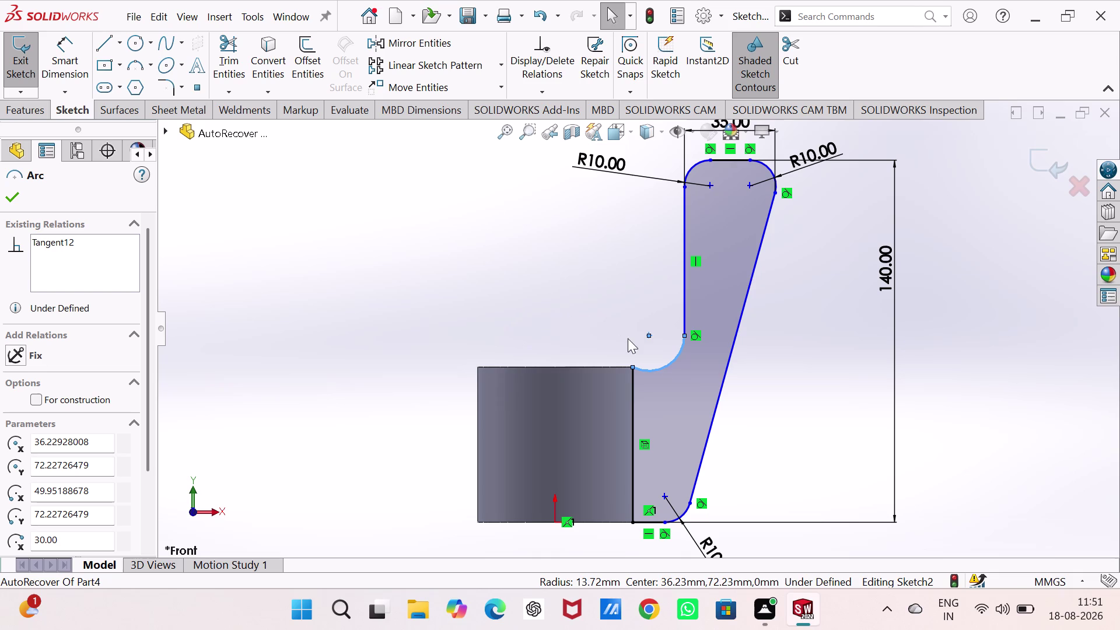
Dimension the centre line to the lower fillet centre as 115/2, giving 57.50 mm.
right_drag(422, 324, 425, 246)
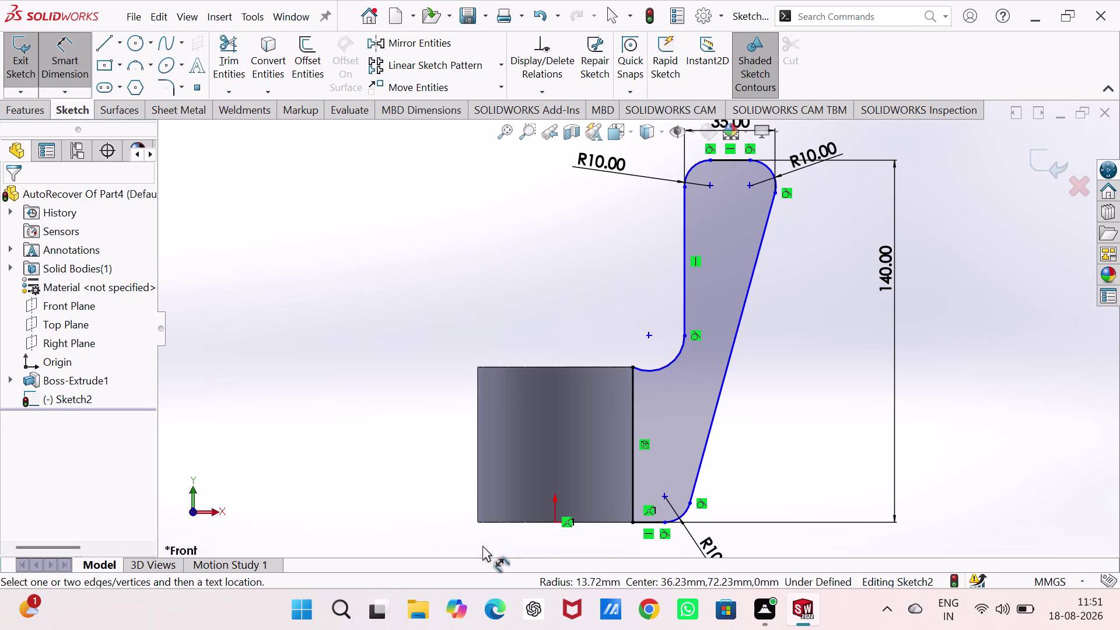
click(555, 515)
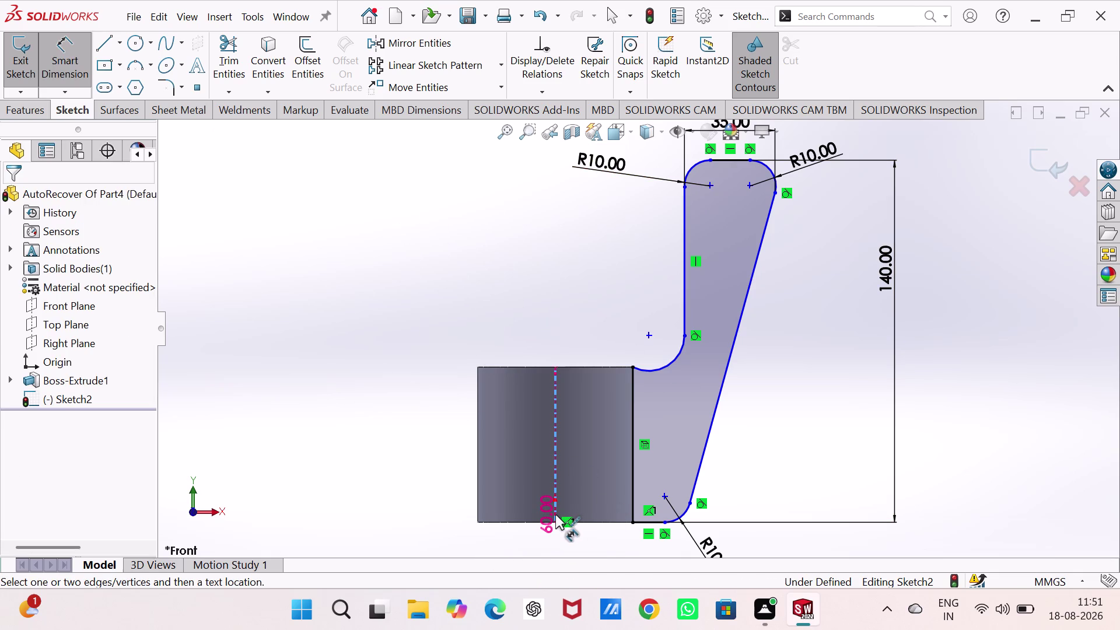
click(689, 501)
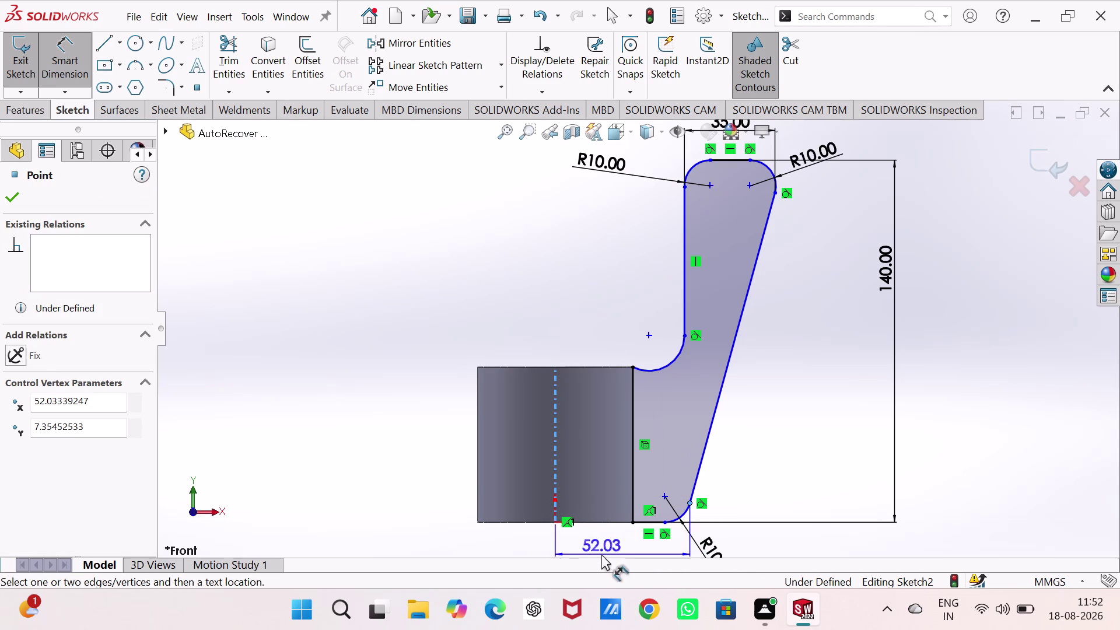
click(618, 550)
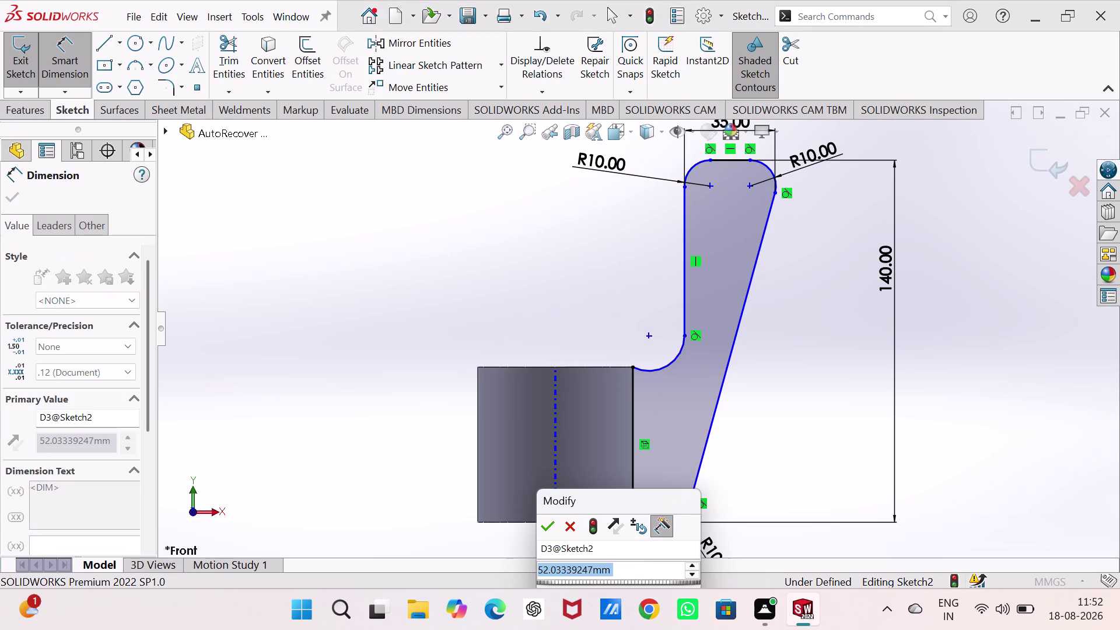
text(115)
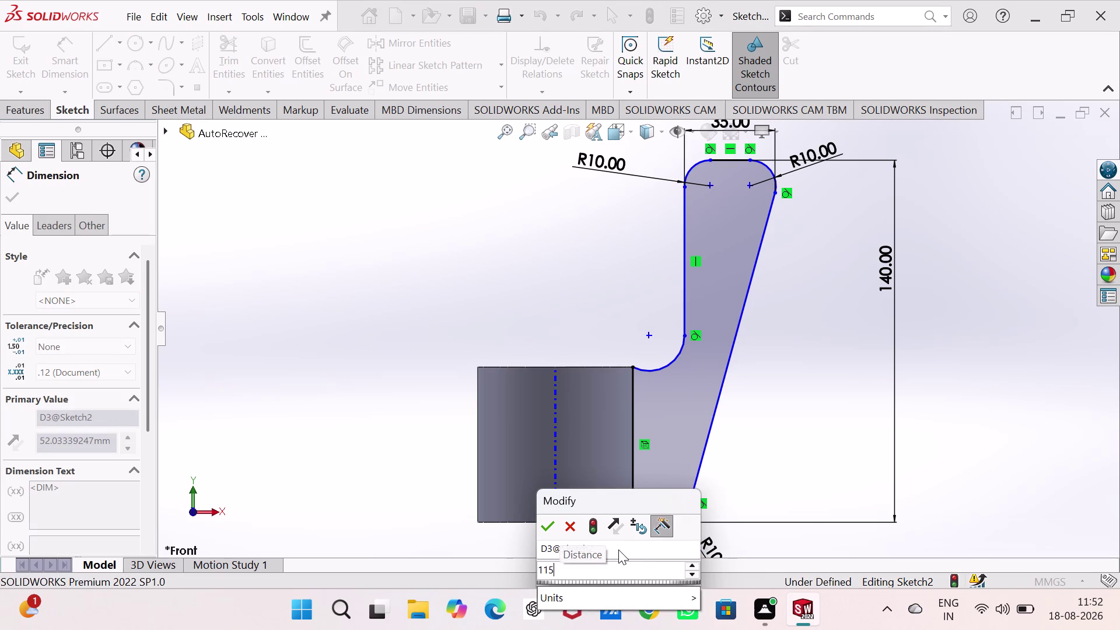
text(/2)
key(Return)
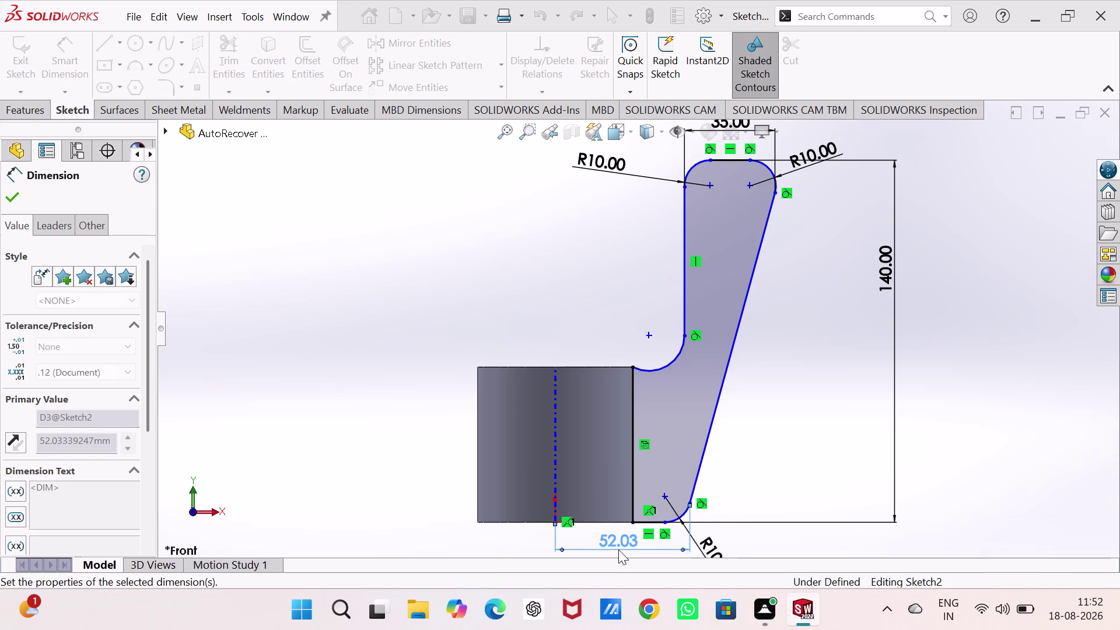
scroll(up, 3)
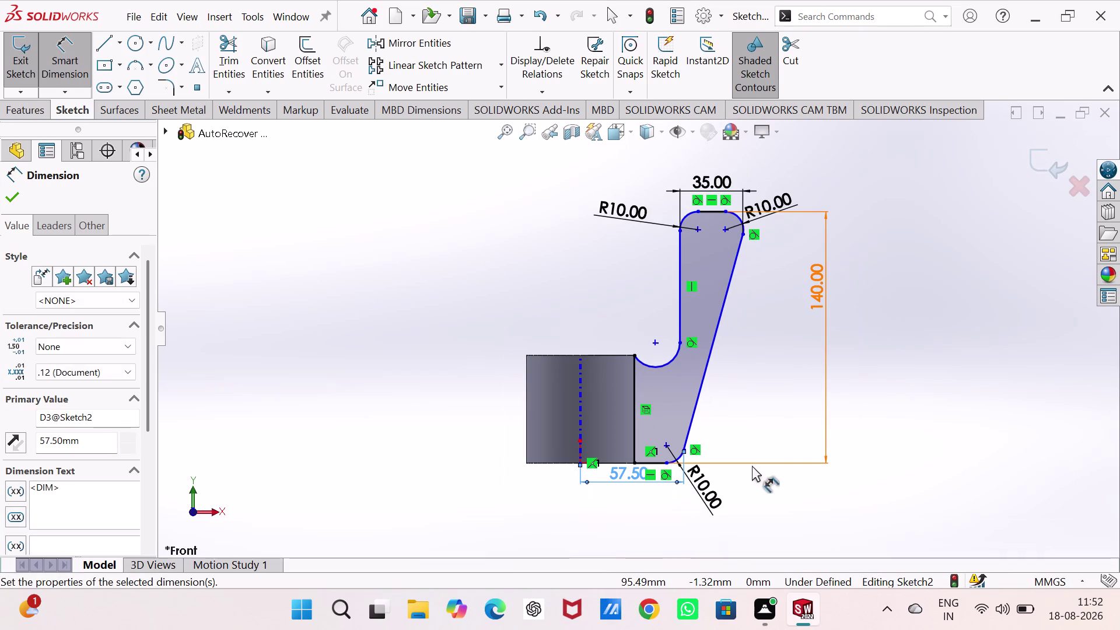
click(883, 459)
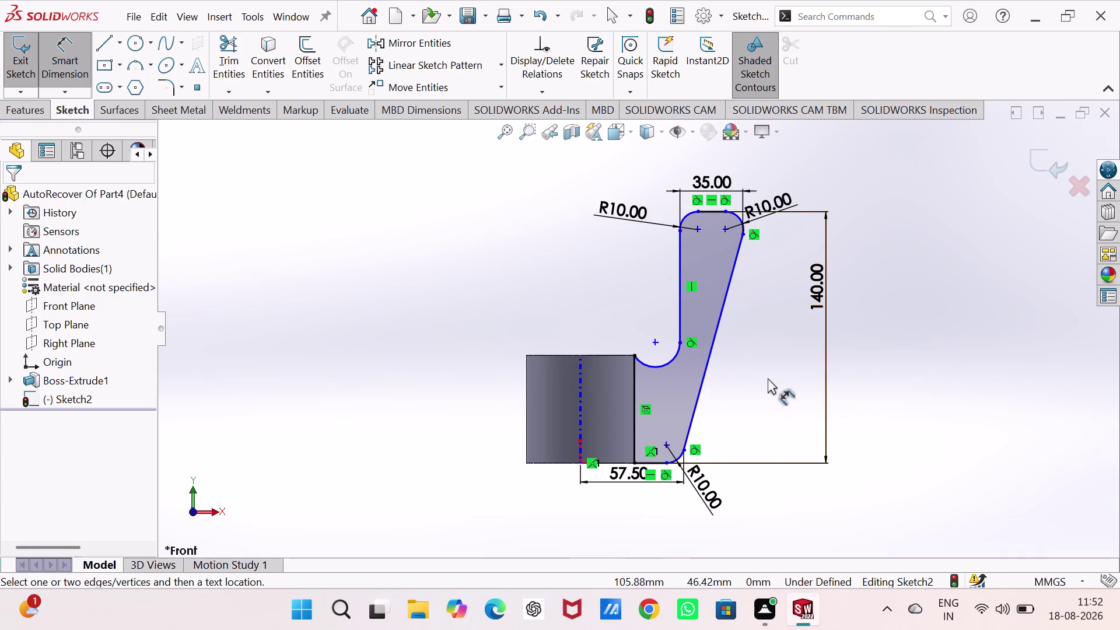
scroll(up, 3)
scroll(down, 3)
scroll(down, 3)
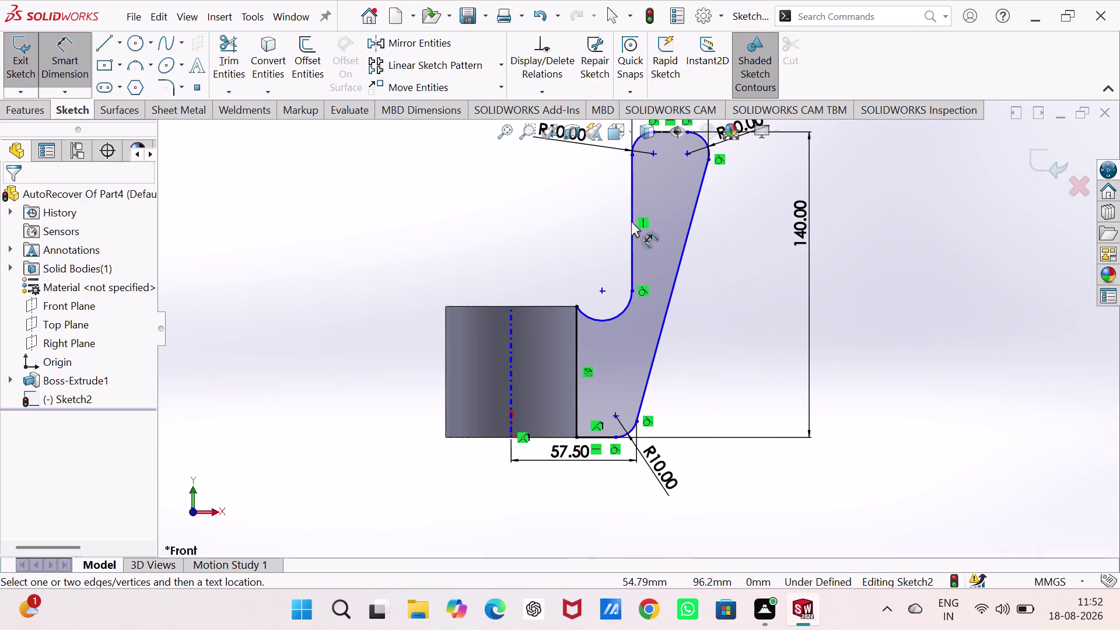
scroll(up, 3)
scroll(down, 3)
scroll(down, 3)
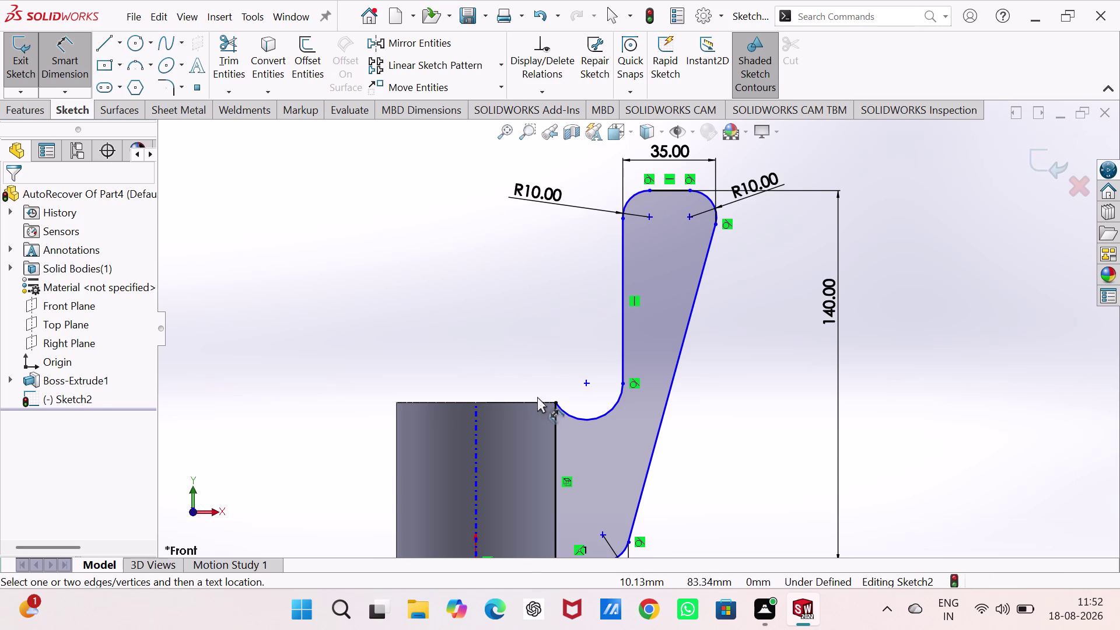
click(590, 416)
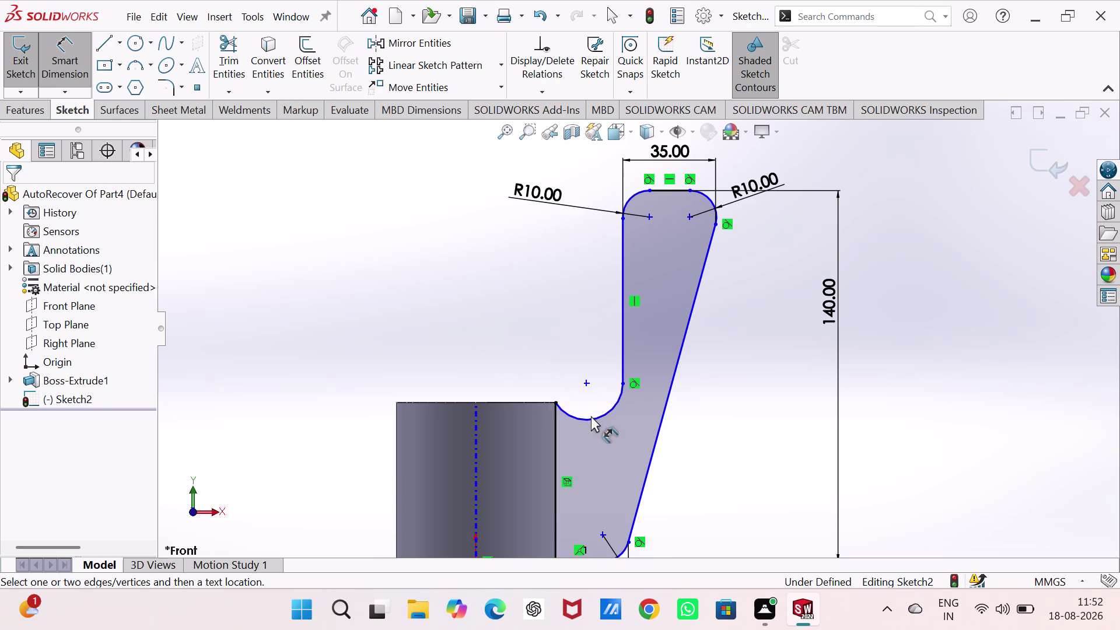
Give the concave arc above the cylinder a 10 mm radius dimension.
click(596, 419)
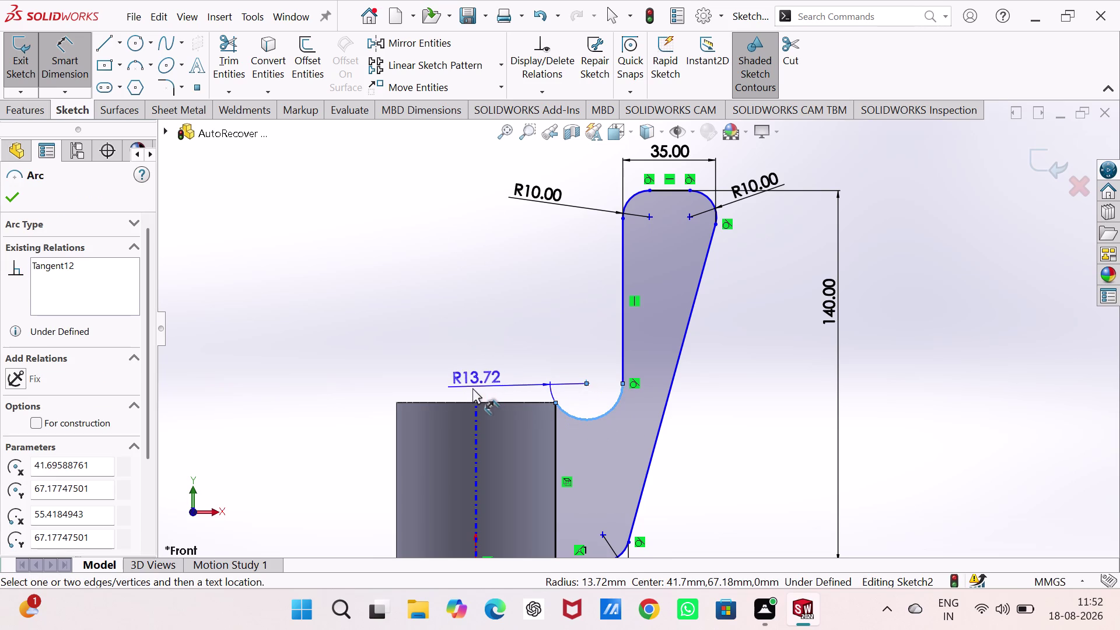
click(298, 477)
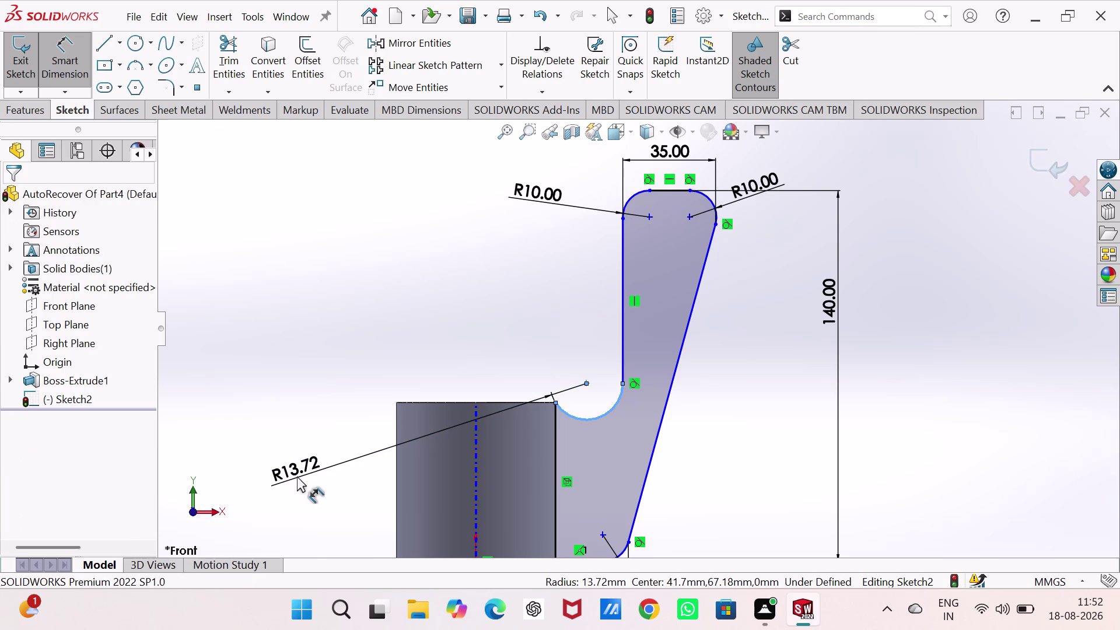
text(10)
key(Return)
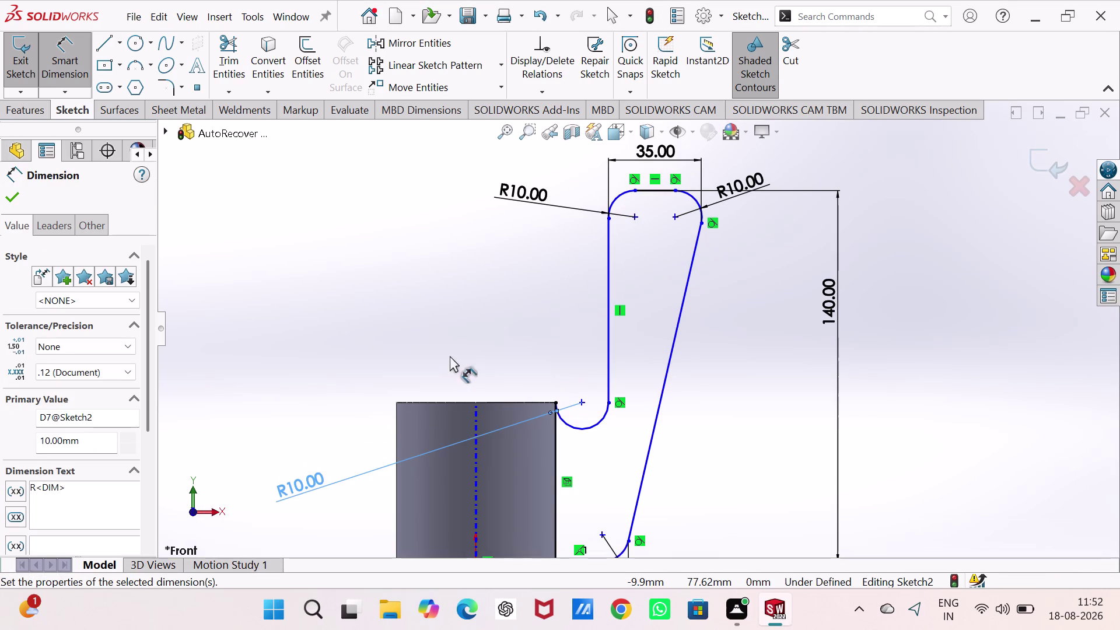
click(462, 321)
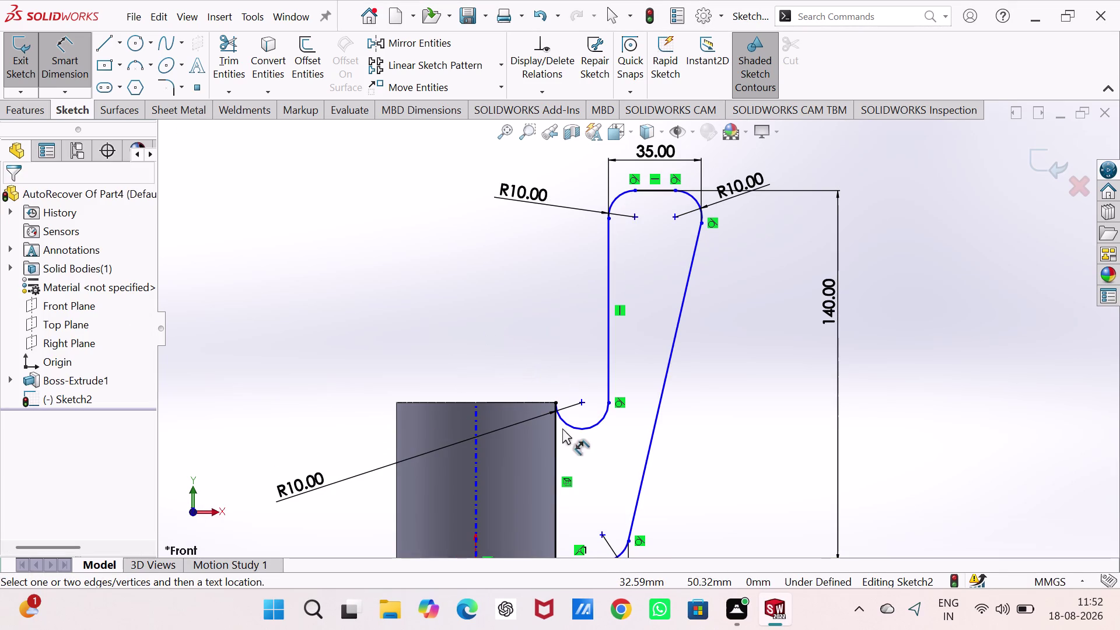
scroll(down, 3)
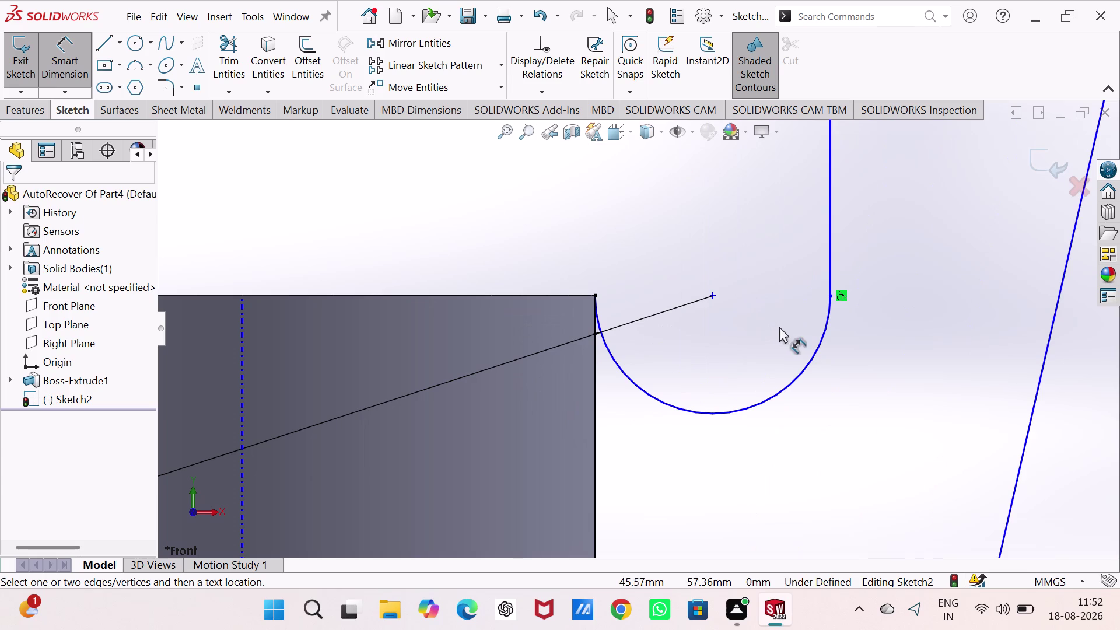
Delete the concave arc along with its R10 dimension.
click(607, 341)
key(Delete)
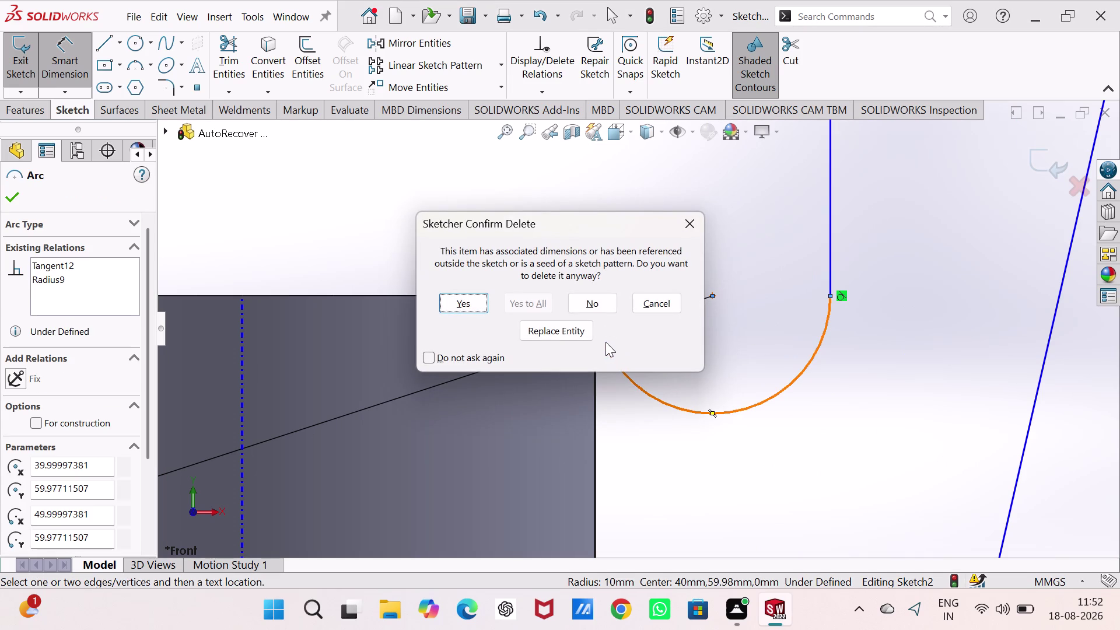
click(472, 303)
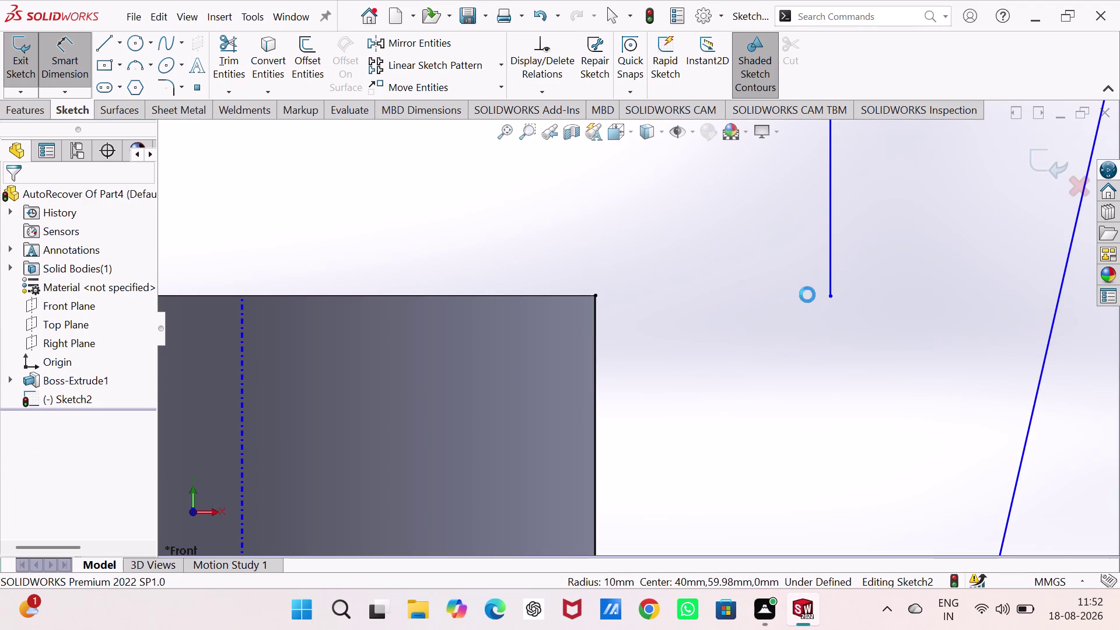
Drag the inner vertical line's open lower end up to about 71.5 mm high.
scroll(up, 3)
scroll(up, 3)
scroll(up, 3)
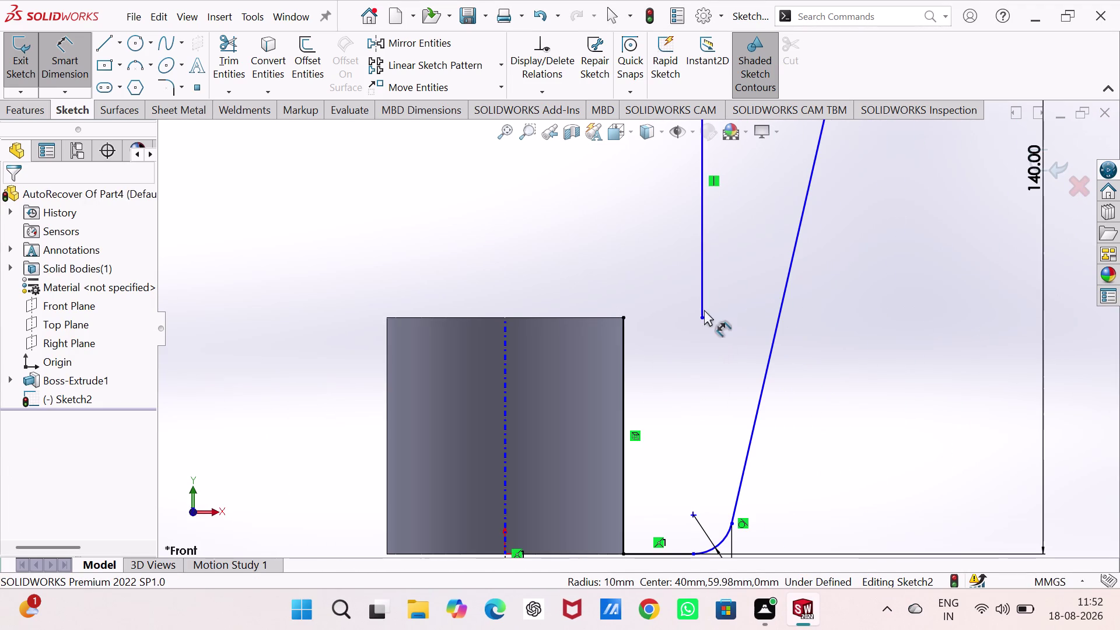
drag(703, 318, 699, 288)
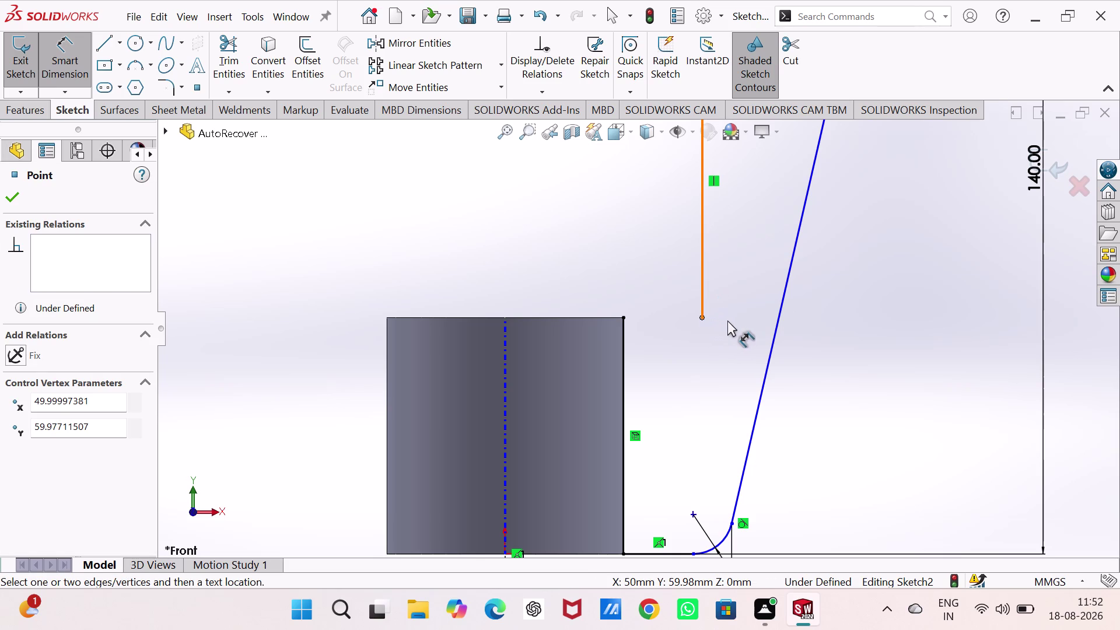
key(Escape)
key(Escape)
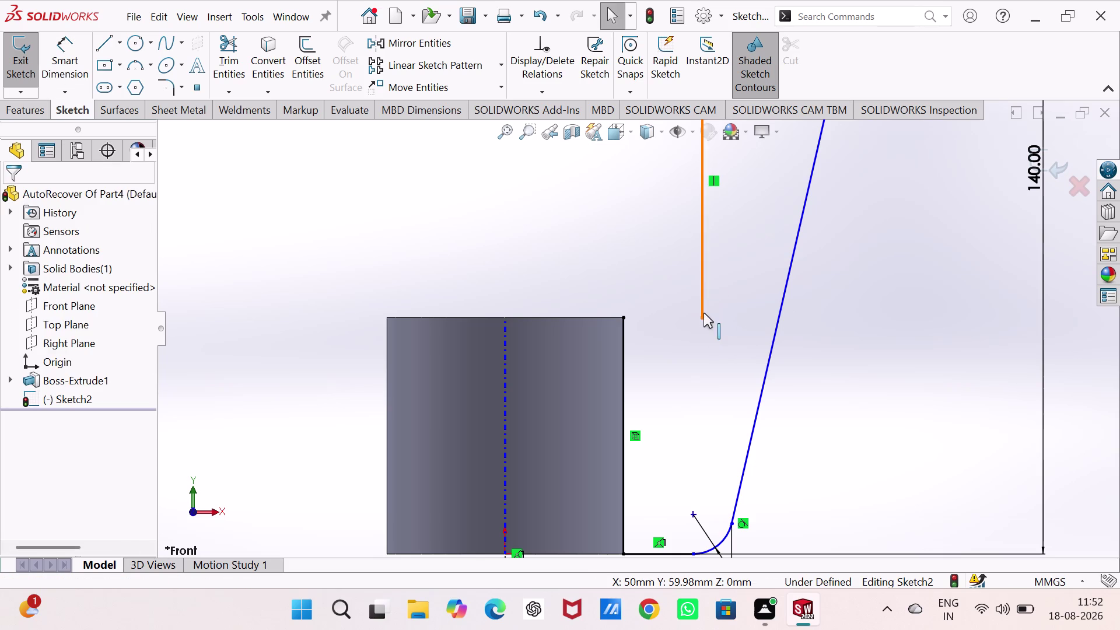
drag(705, 317, 703, 271)
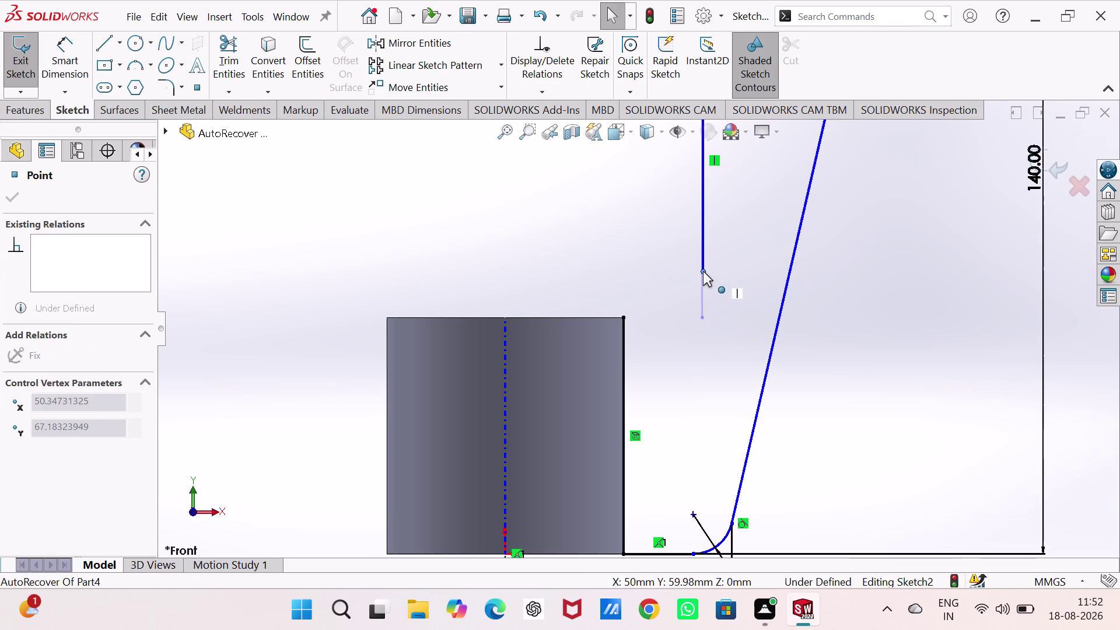
drag(703, 272, 701, 272)
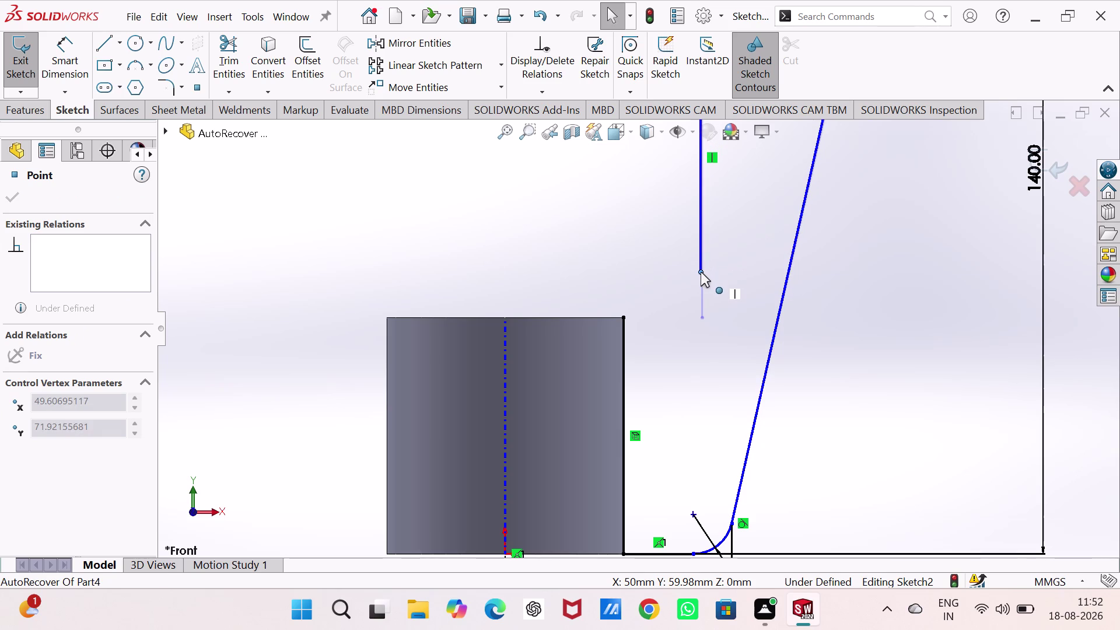
drag(701, 271, 702, 273)
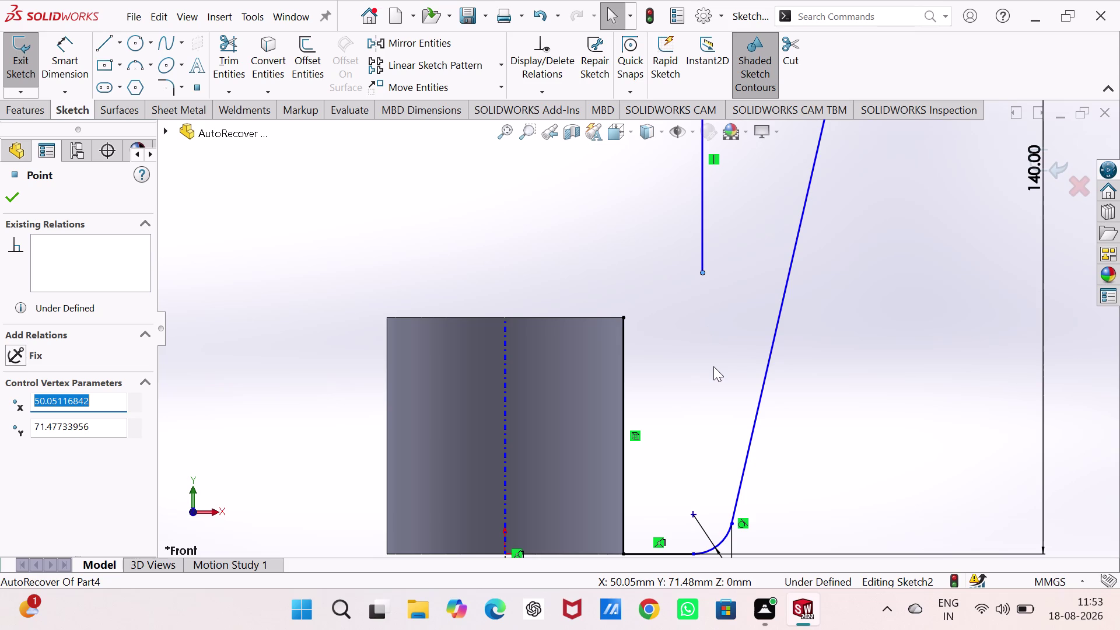
Start a new dimension using the sketch origin as its reference.
scroll(up, 3)
scroll(up, 3)
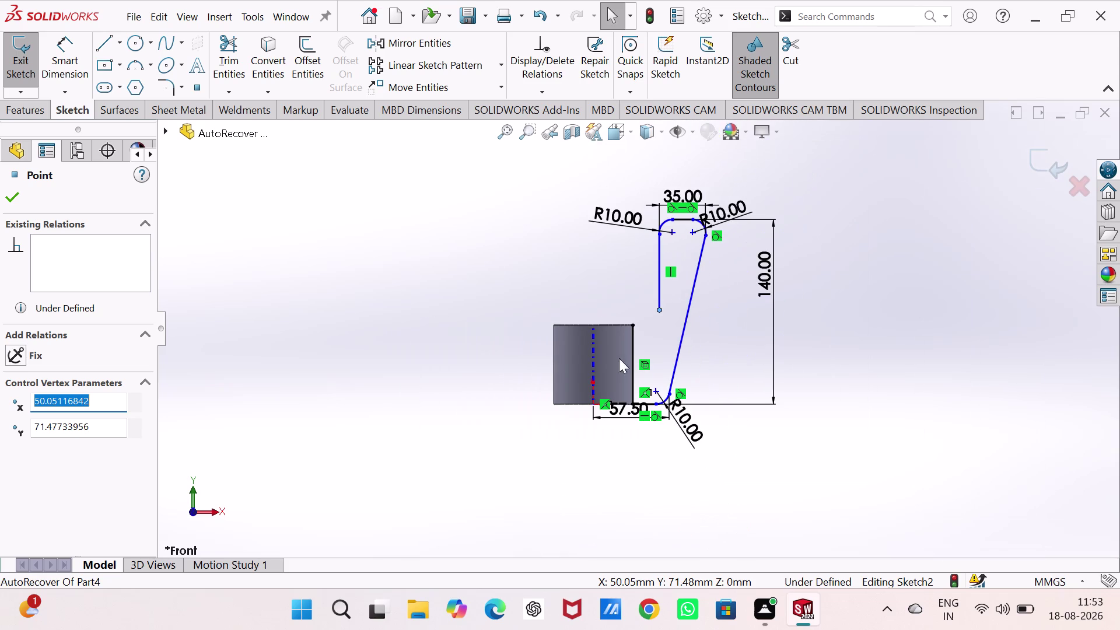
right_drag(435, 370, 438, 207)
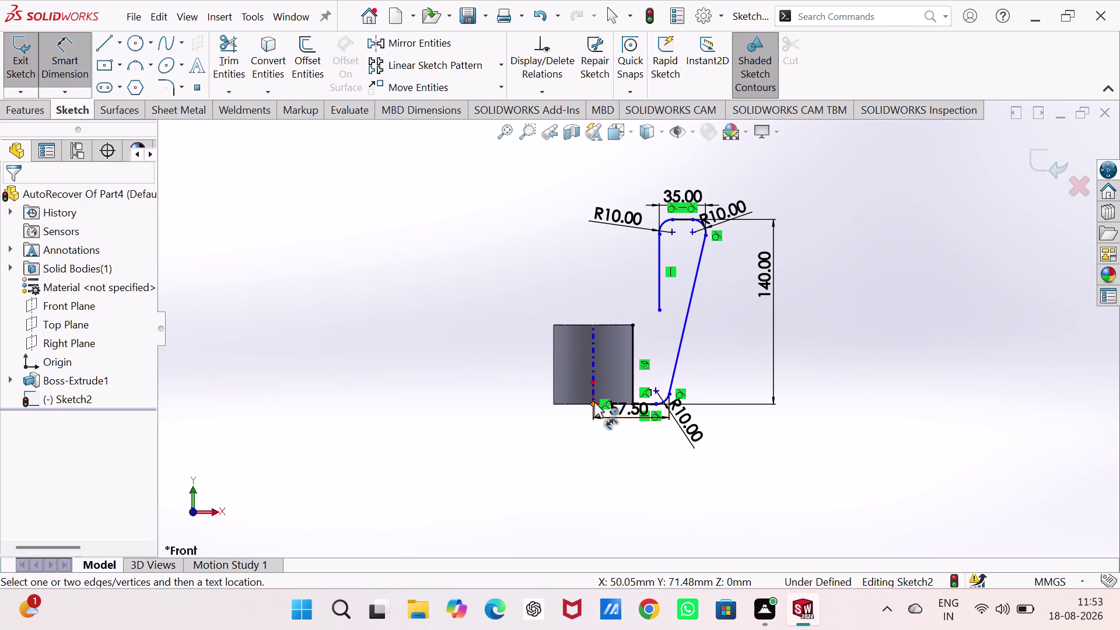
click(594, 403)
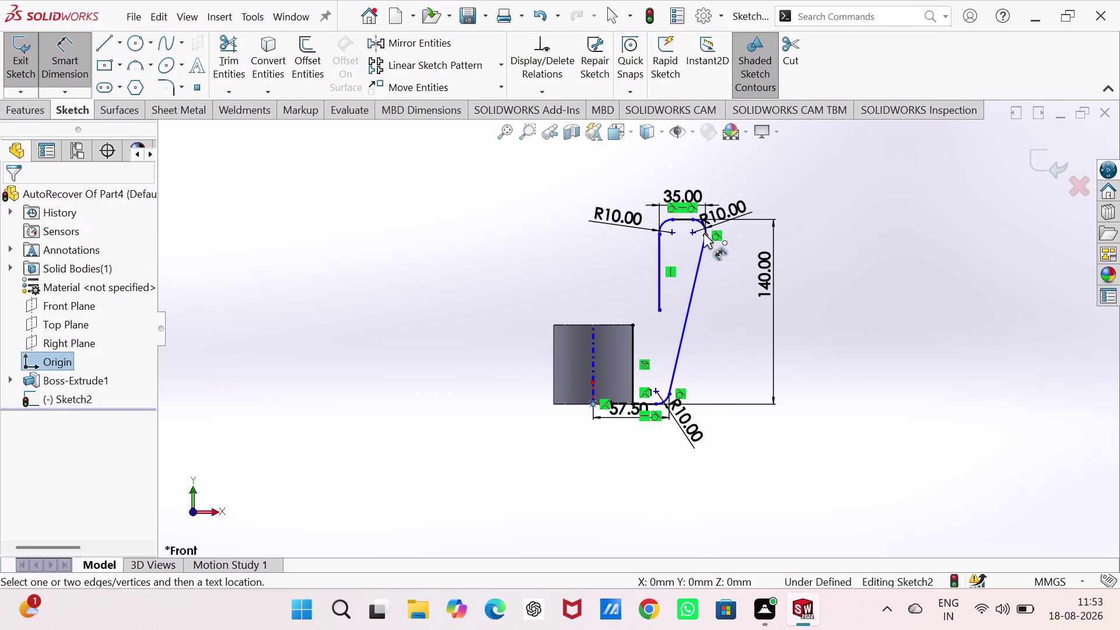
Dimension the origin to the upper right arc as a 75 mm overall width.
click(706, 235)
click(647, 165)
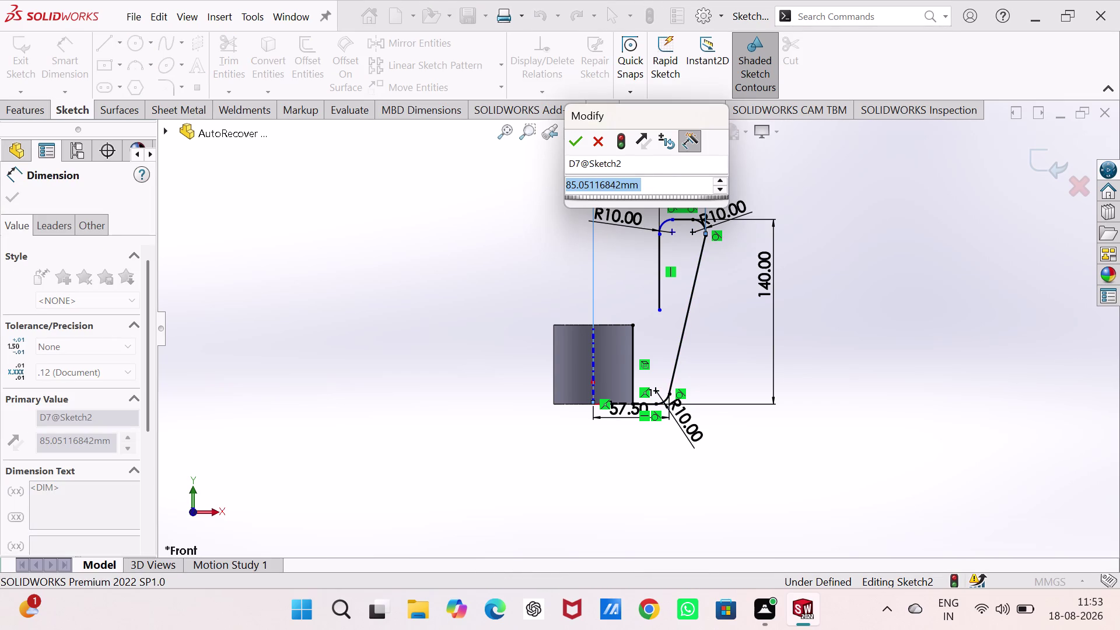
key(5)
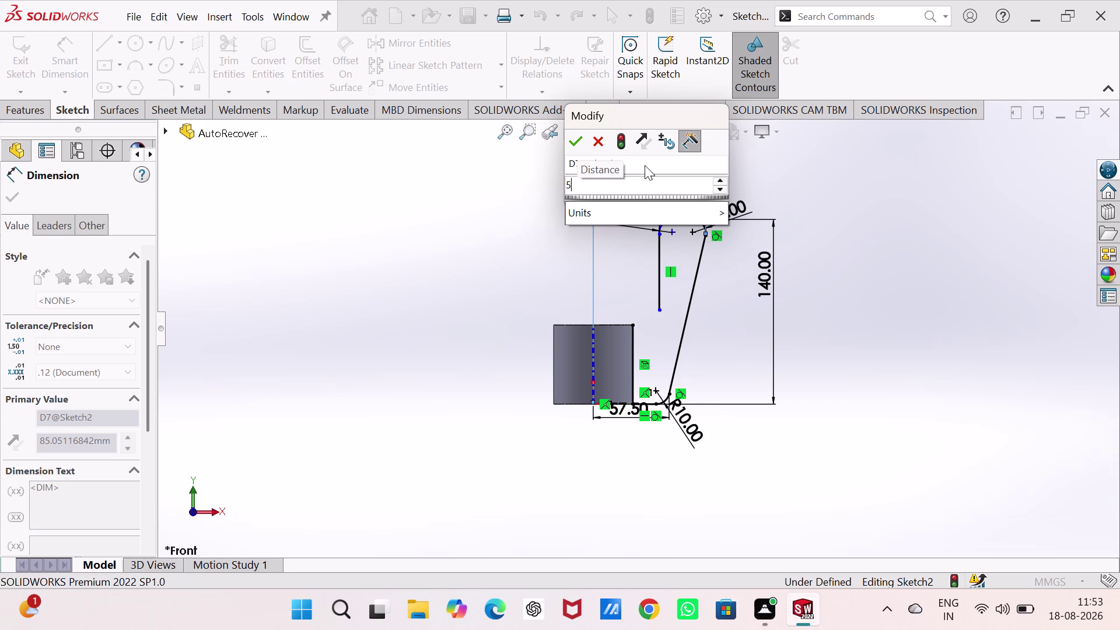
key(BackSpace)
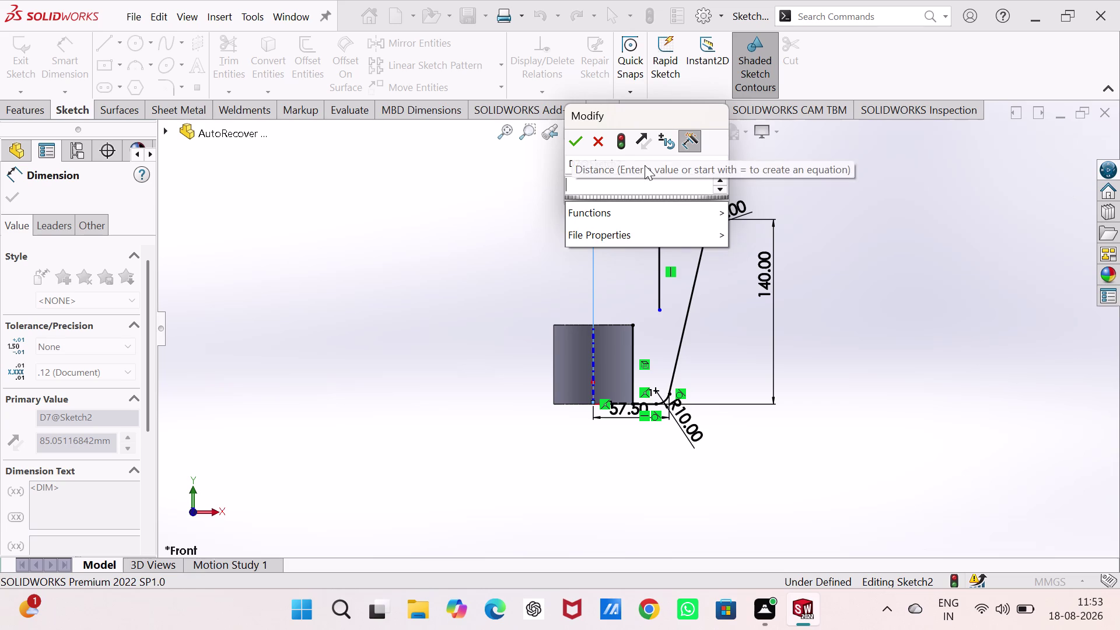
text(73)
key(BackSpace)
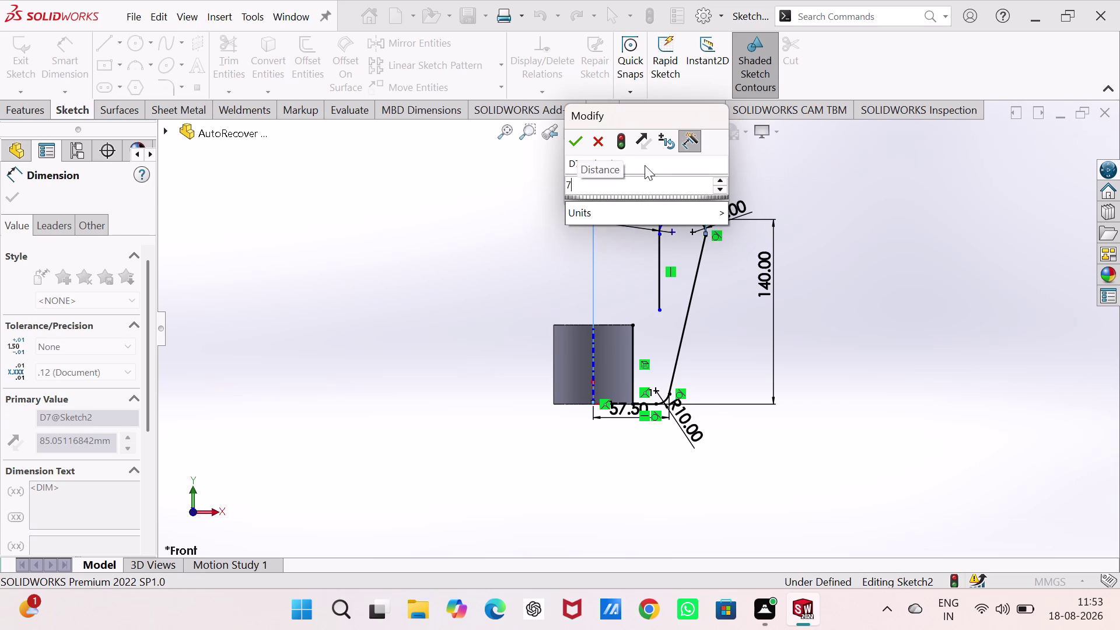
key(5)
key(Return)
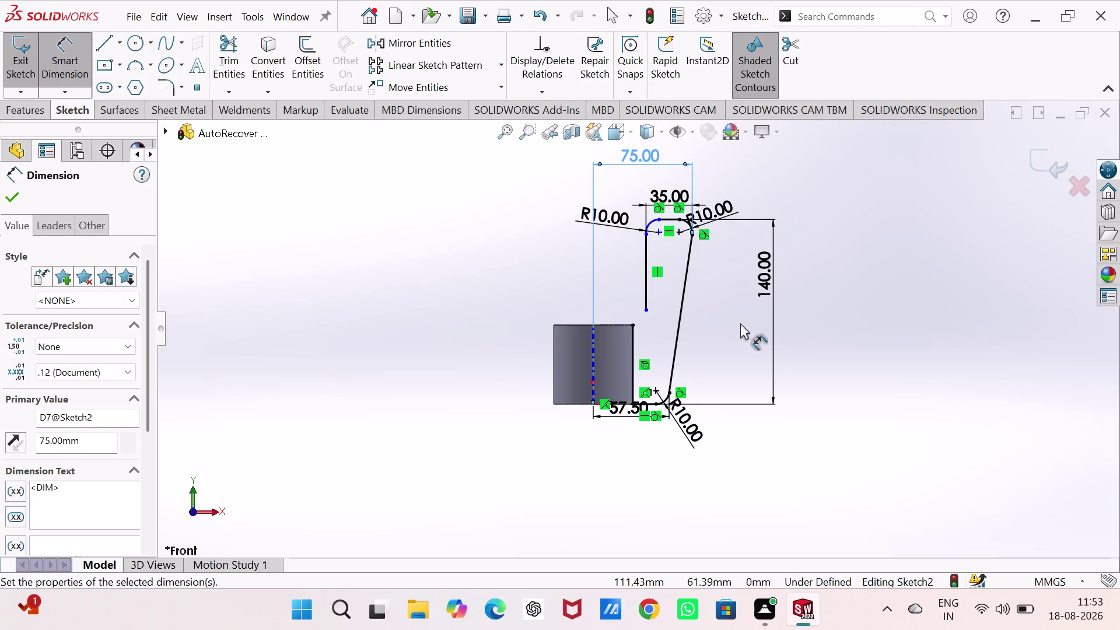
Zoom around the sketch to check the width, then exit Smart Dimension.
scroll(up, 3)
scroll(down, 3)
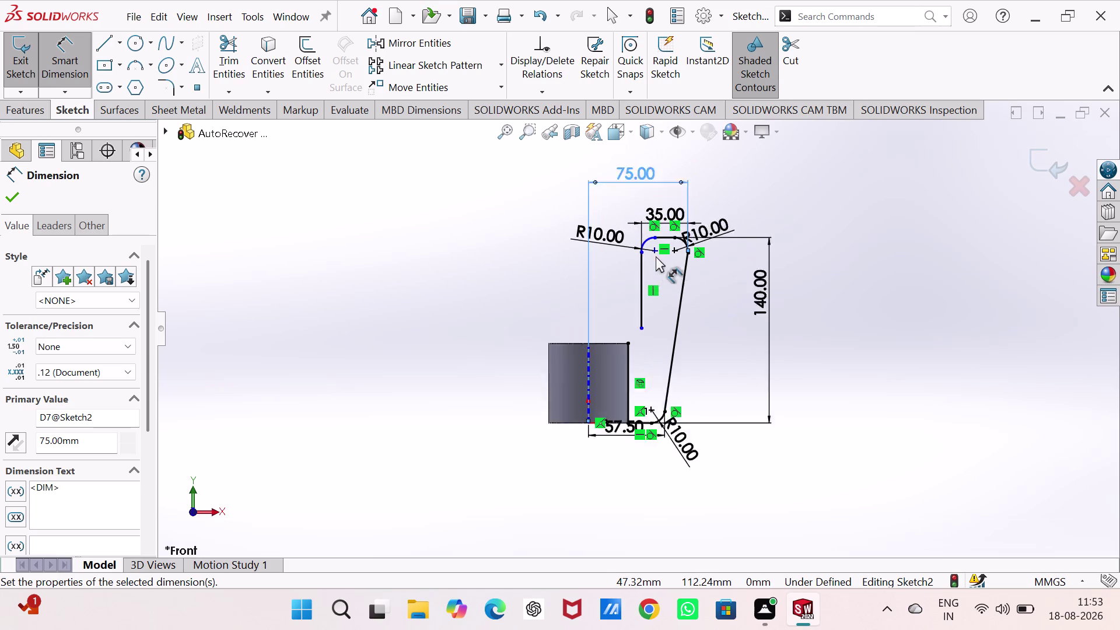
scroll(down, 3)
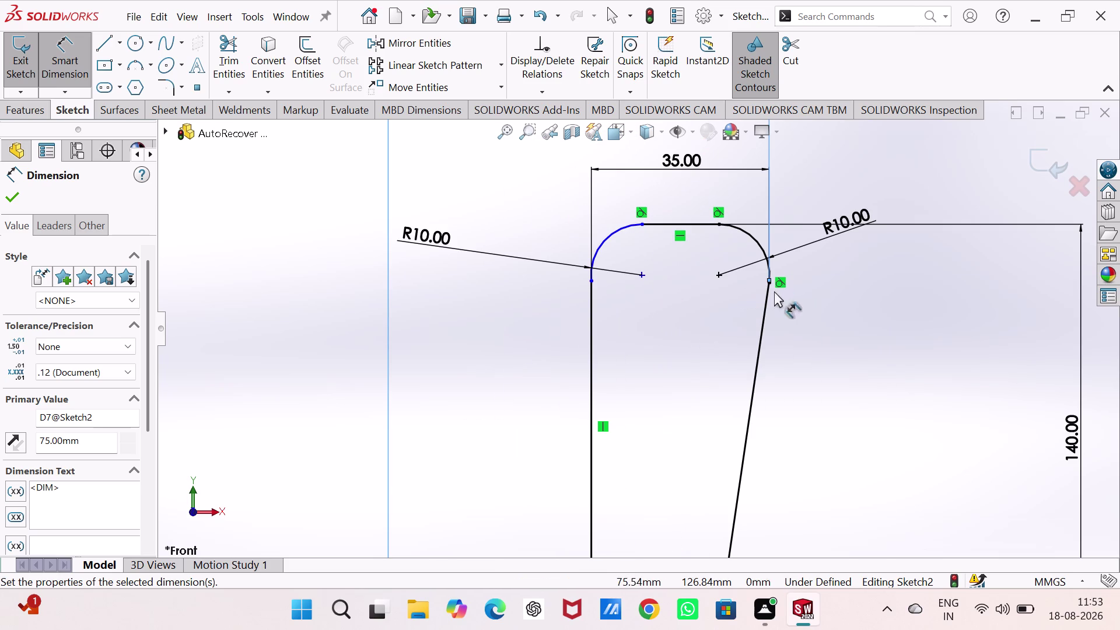
scroll(up, 3)
scroll(up, 3)
scroll(down, 3)
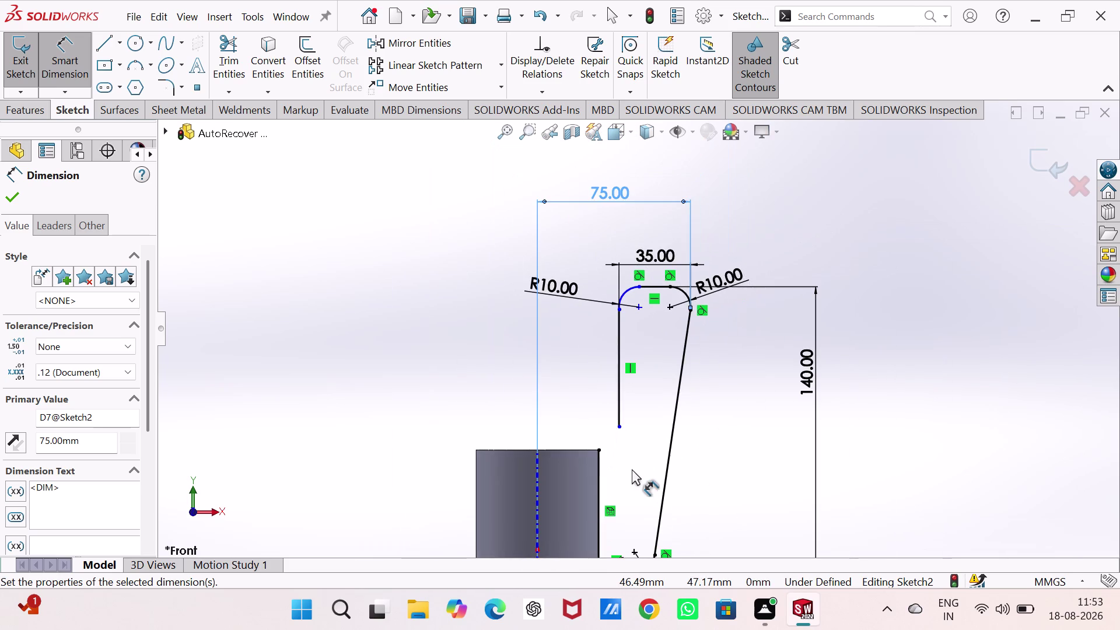
scroll(down, 3)
key(Escape)
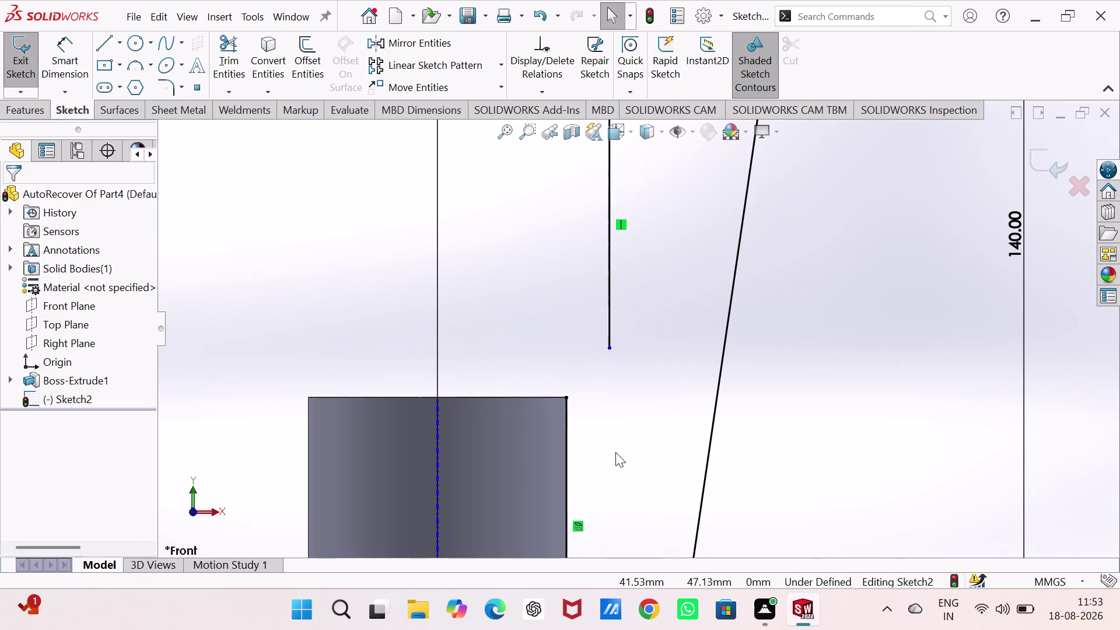
click(130, 68)
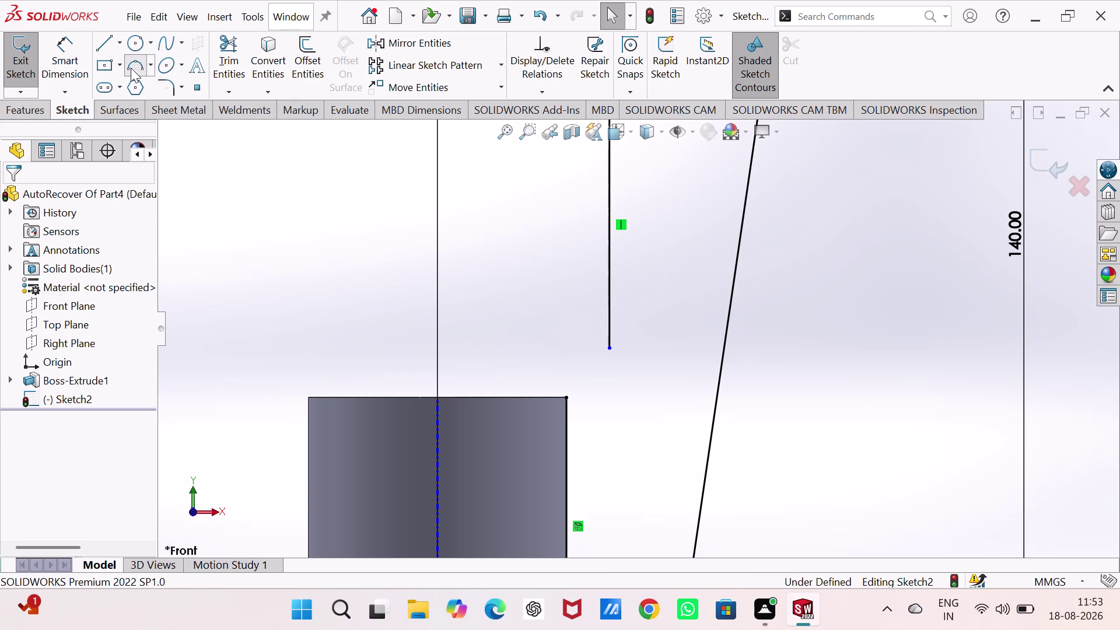
Draw a 3-point arc from the inner line's lower end to the cylinder's top corner.
click(566, 397)
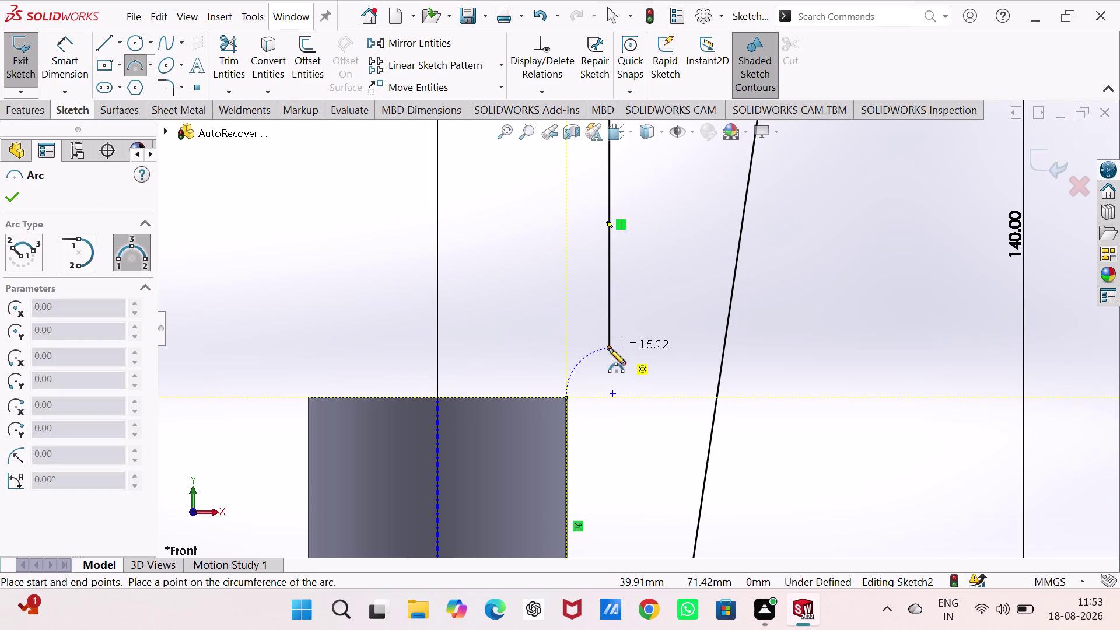
click(609, 347)
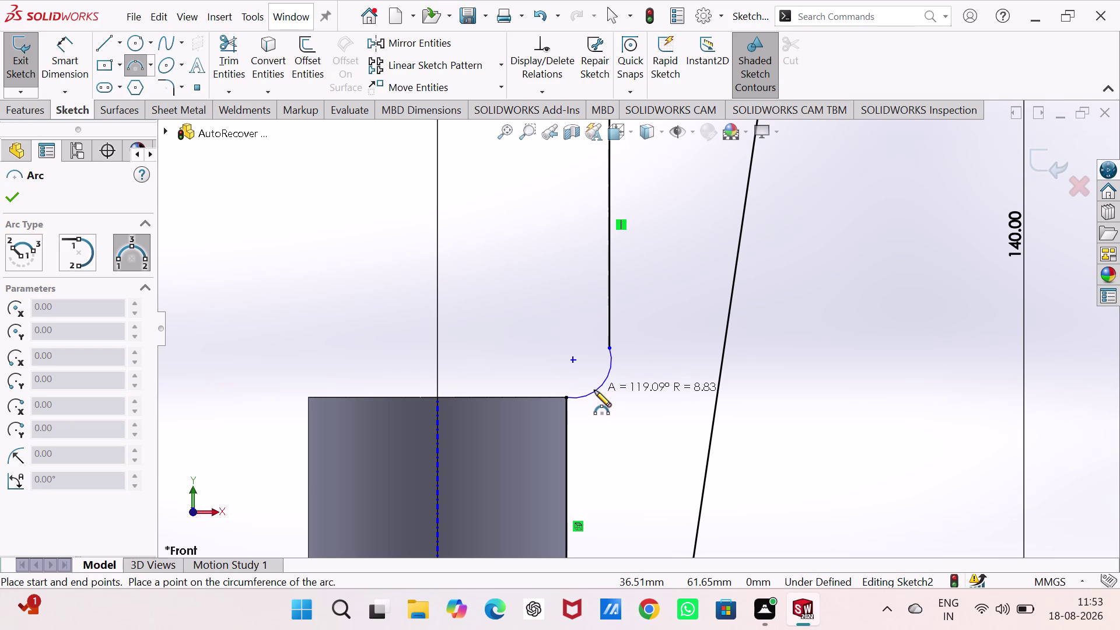
click(595, 391)
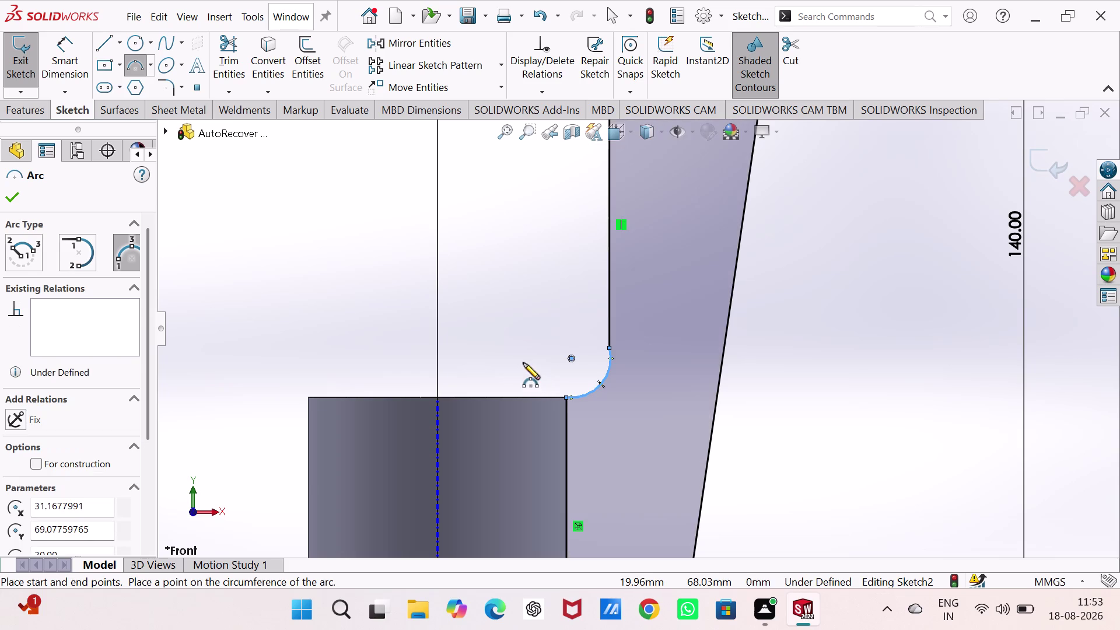
right_drag(522, 360, 521, 217)
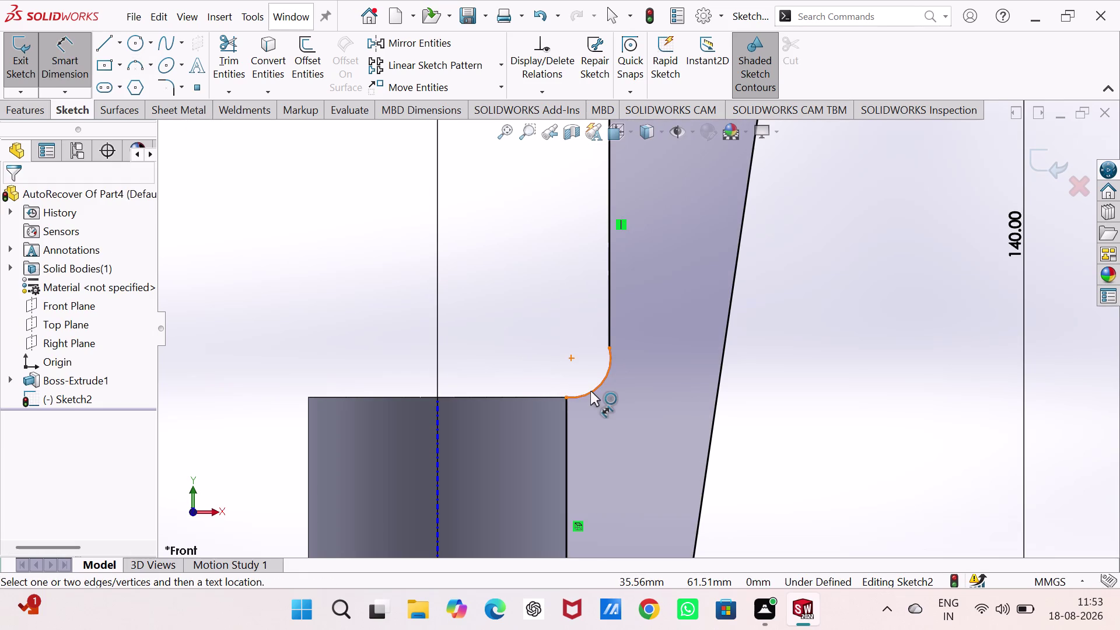
click(590, 391)
Set the new arc's radius to 10 mm.
click(539, 379)
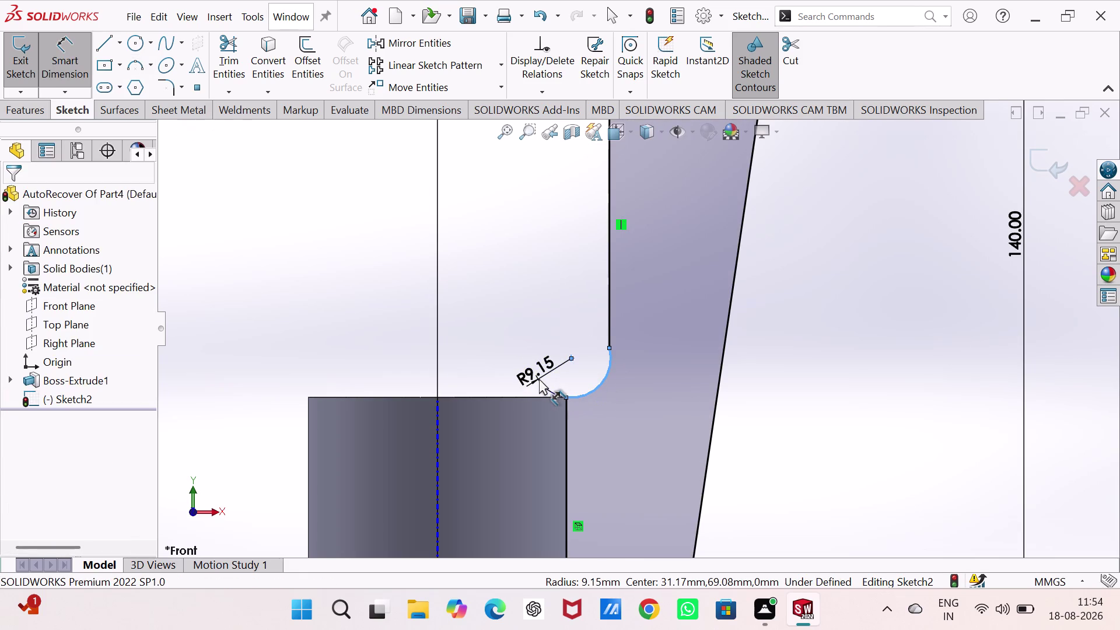
key(grave)
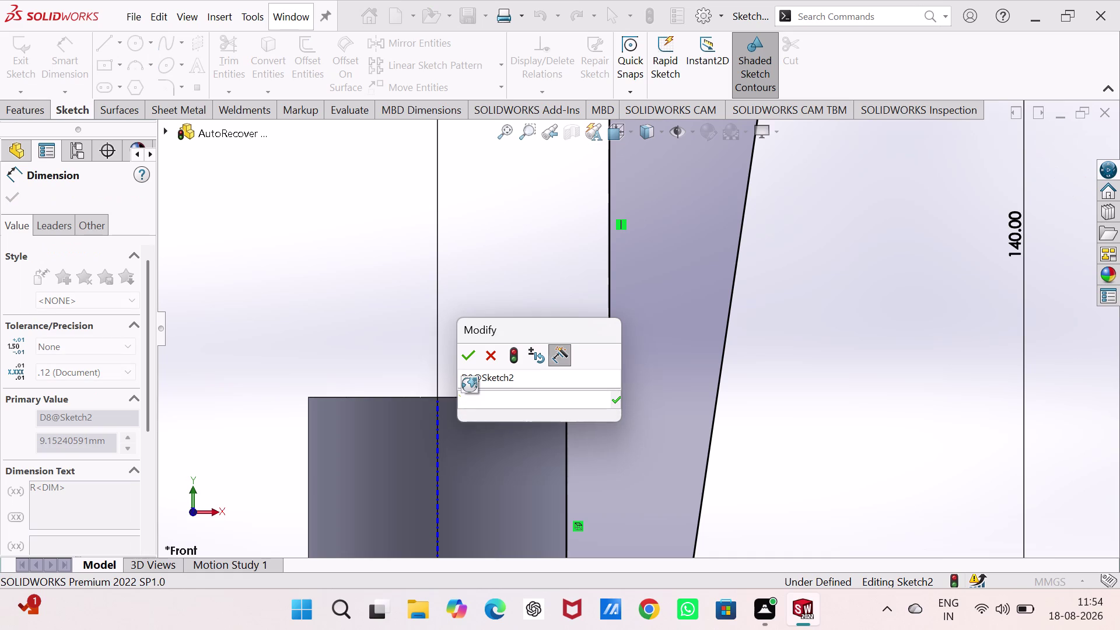
key(BackSpace)
text(10)
key(Return)
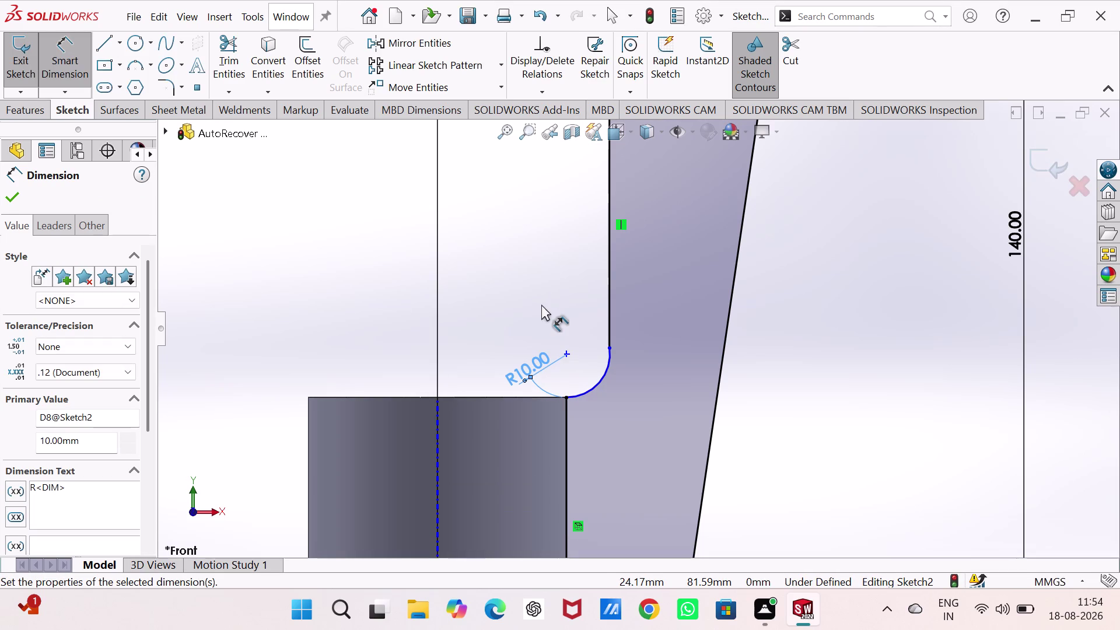
key(Escape)
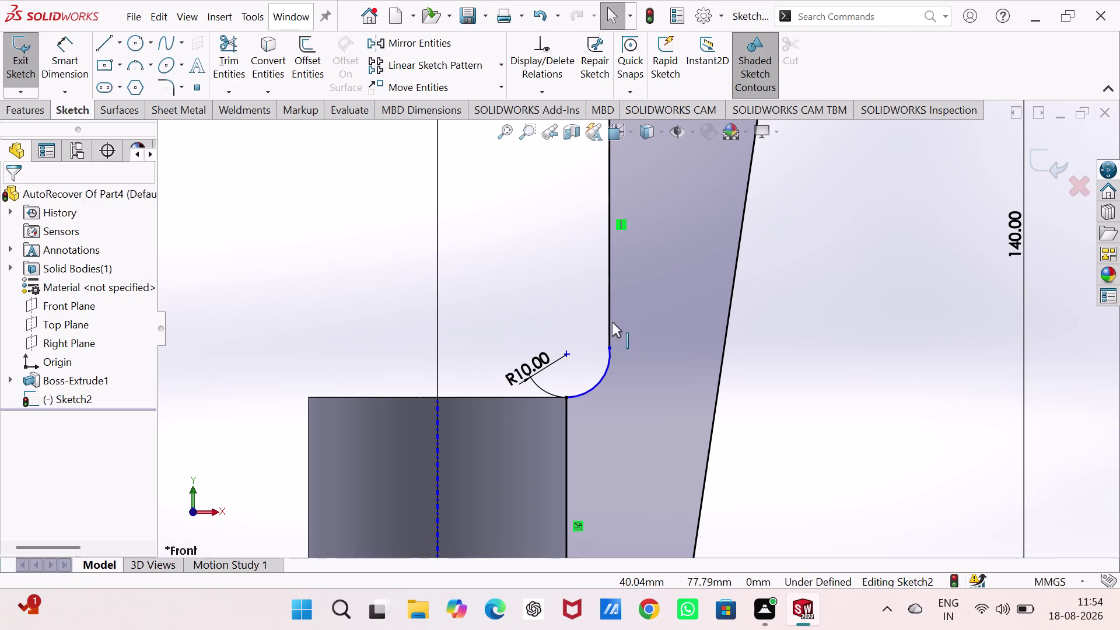
Make the new arc tangent to the inner vertical line.
click(610, 346)
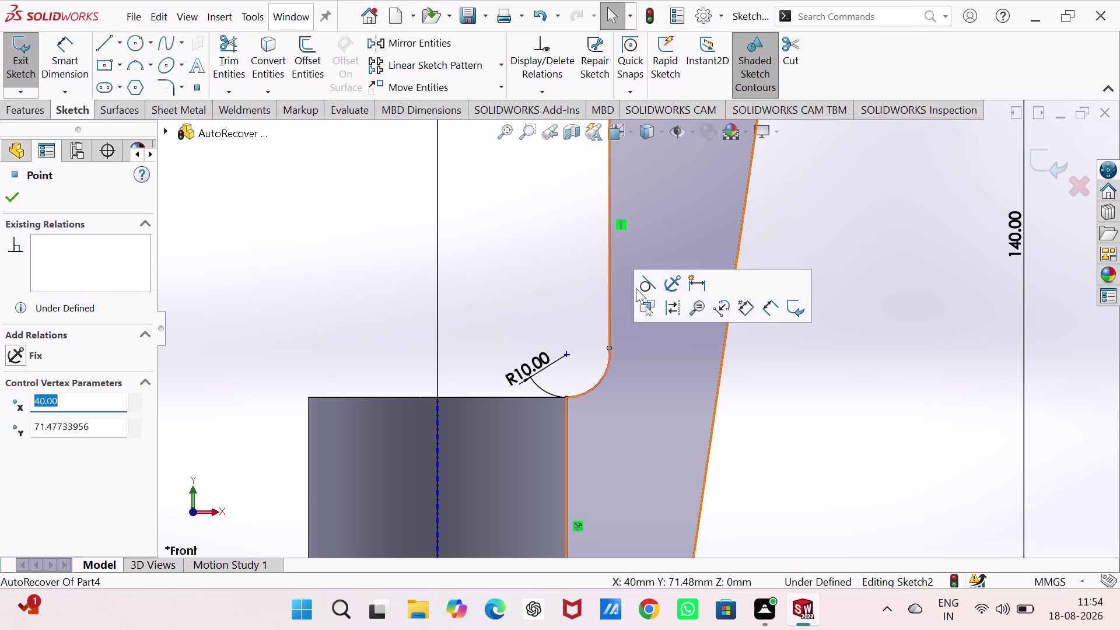
click(642, 279)
click(510, 294)
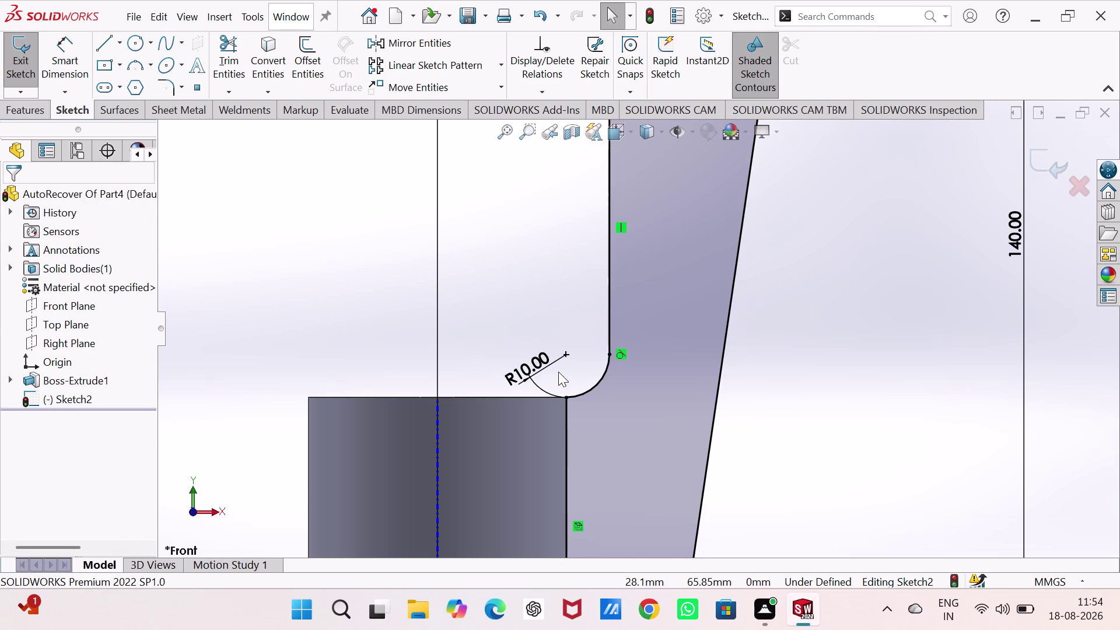
scroll(up, 3)
scroll(up, 3)
scroll(down, 3)
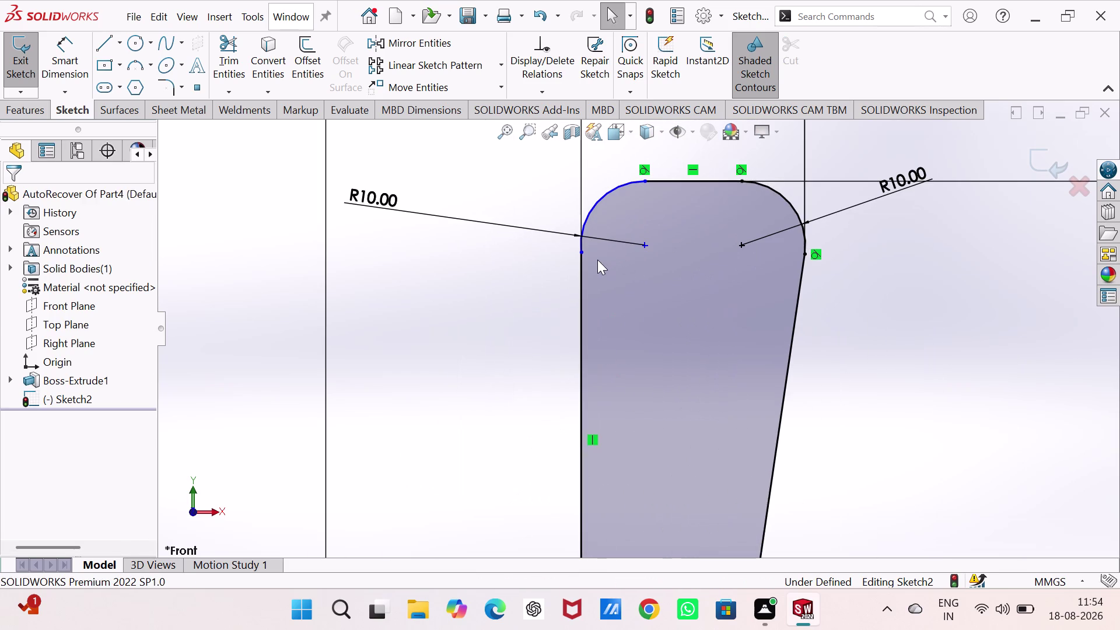
Make the top-left arc tangent to the vertical line, then exit the fully defined sketch.
click(581, 252)
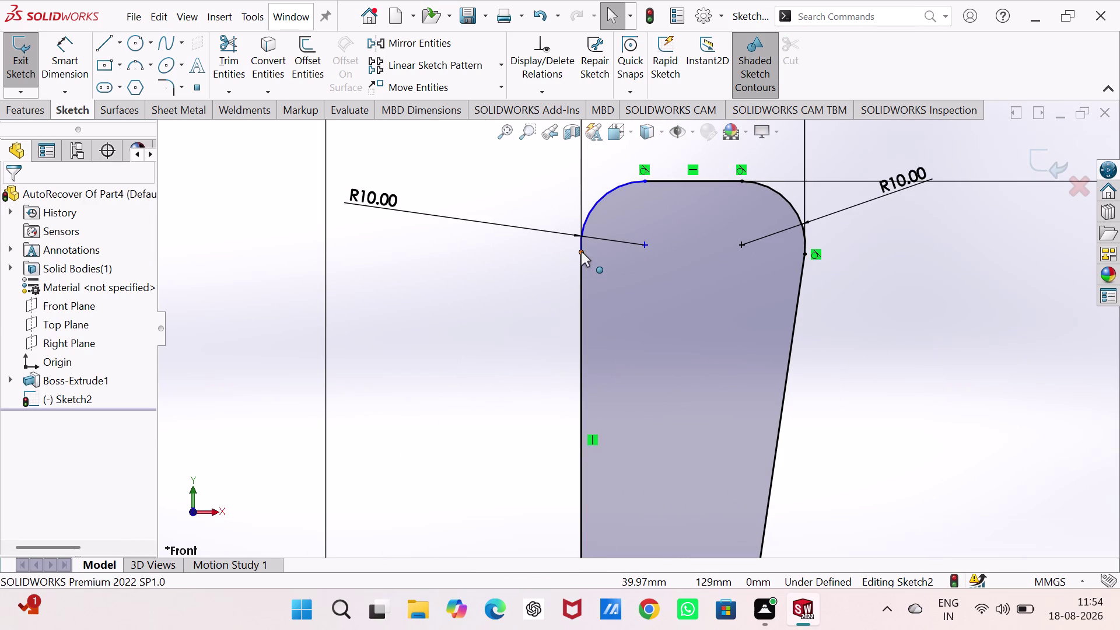
click(609, 191)
click(509, 308)
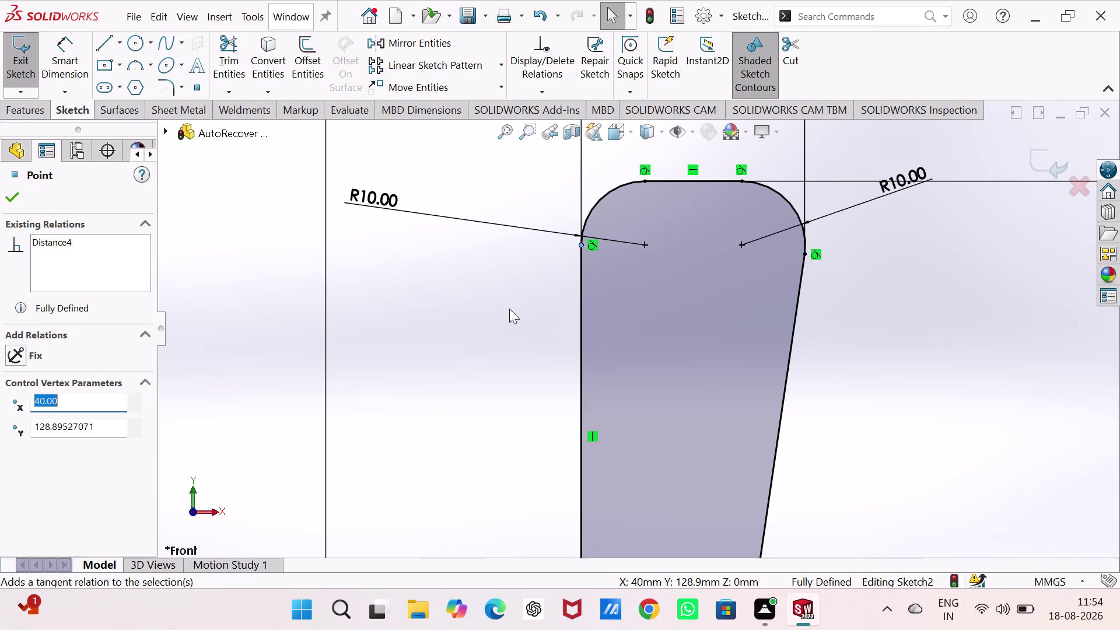
scroll(up, 3)
scroll(down, 3)
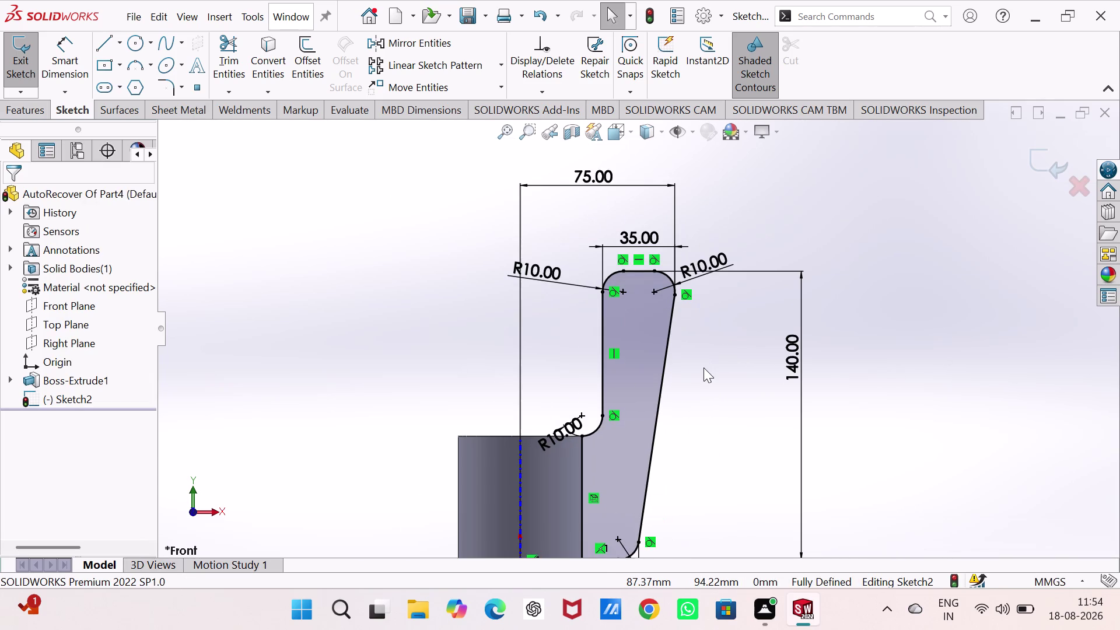
scroll(up, 3)
scroll(down, 3)
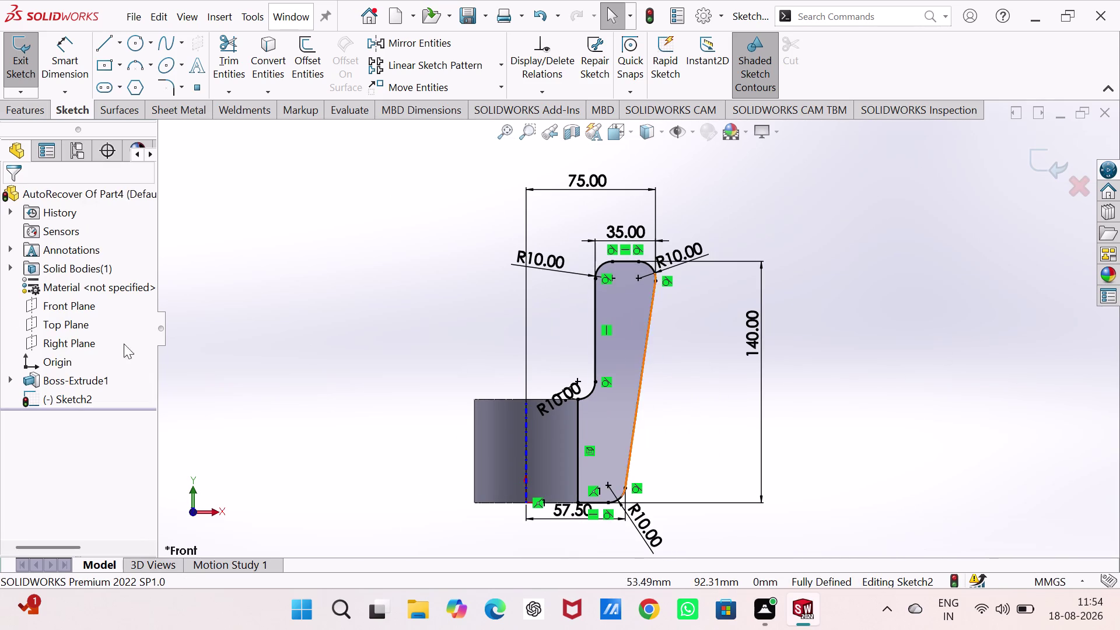
click(25, 54)
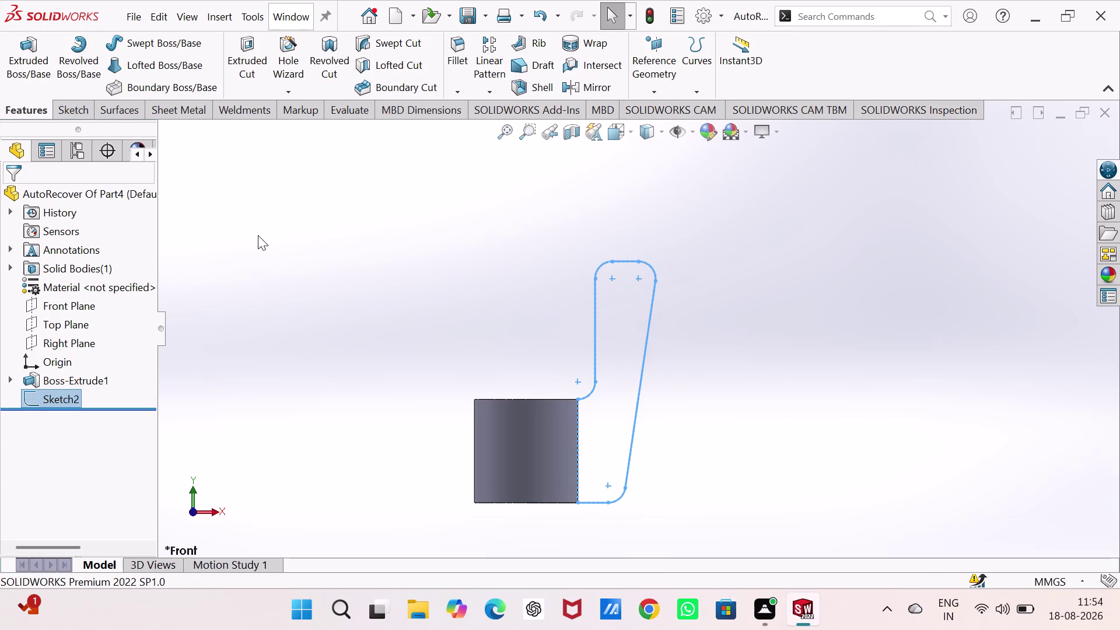
Extrude Sketch2 10 mm Mid Plane into Boss-Extrude2, merged with the cylinder.
key(ctrl+7)
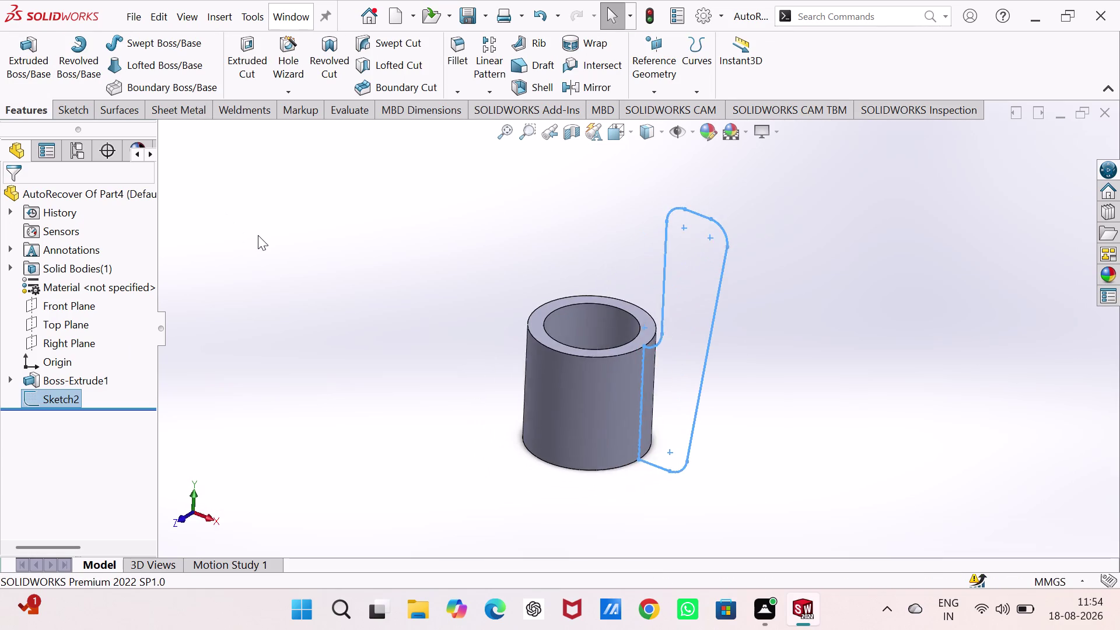
click(239, 246)
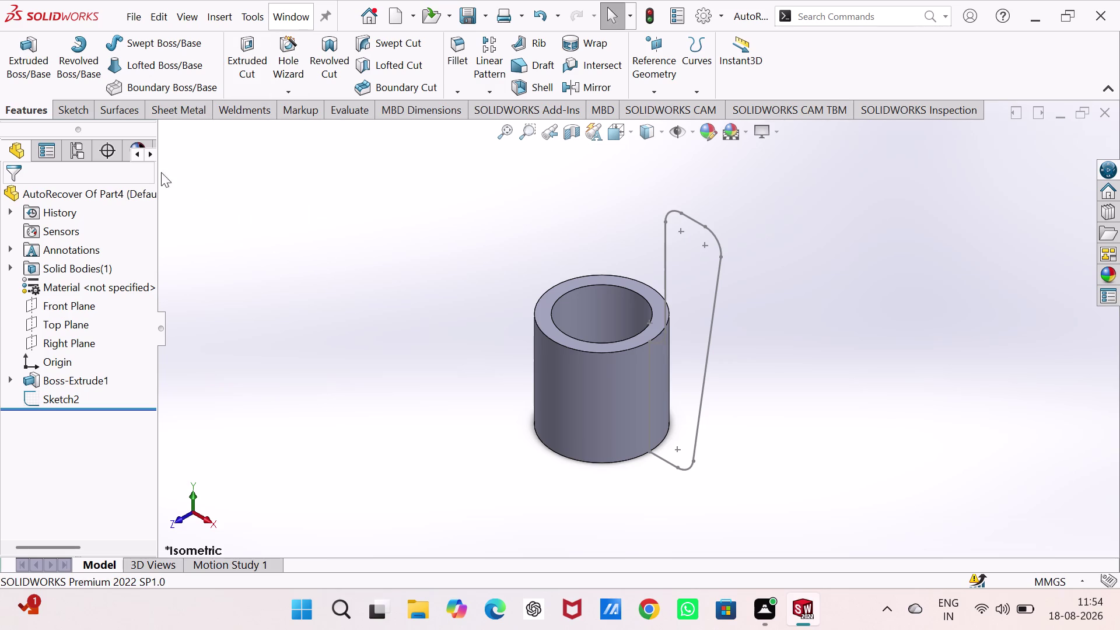
click(24, 62)
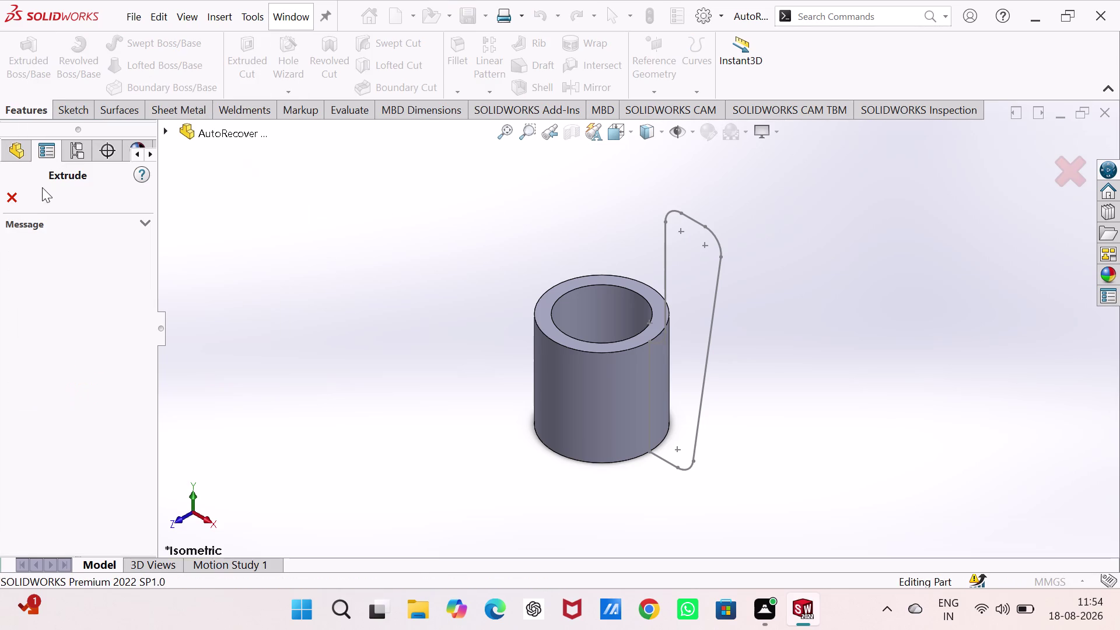
click(166, 130)
click(239, 333)
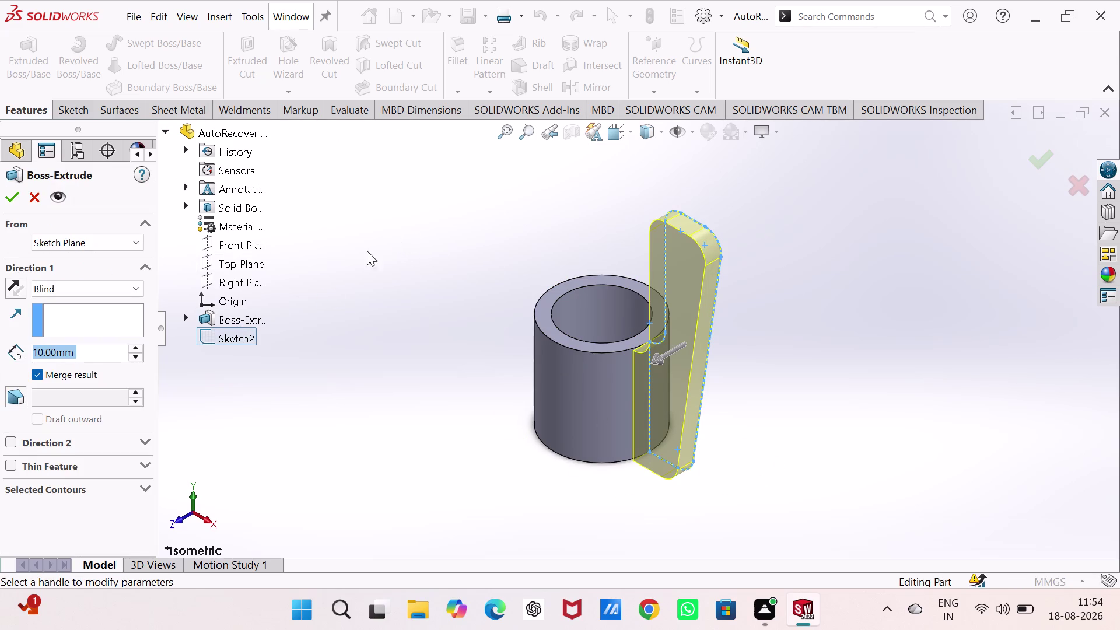
click(117, 288)
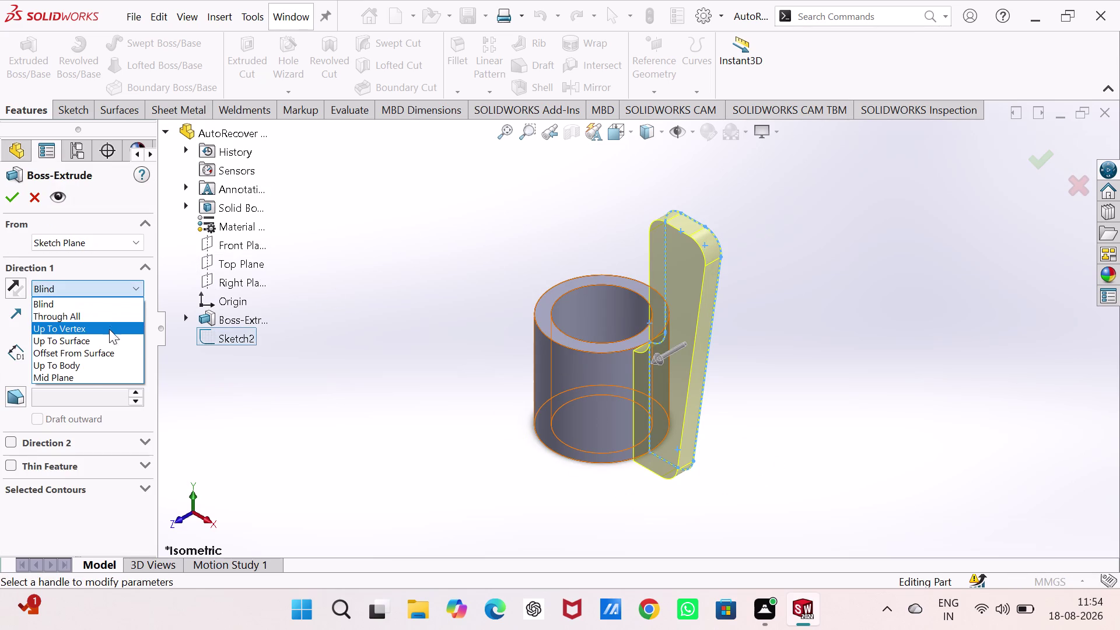
click(90, 373)
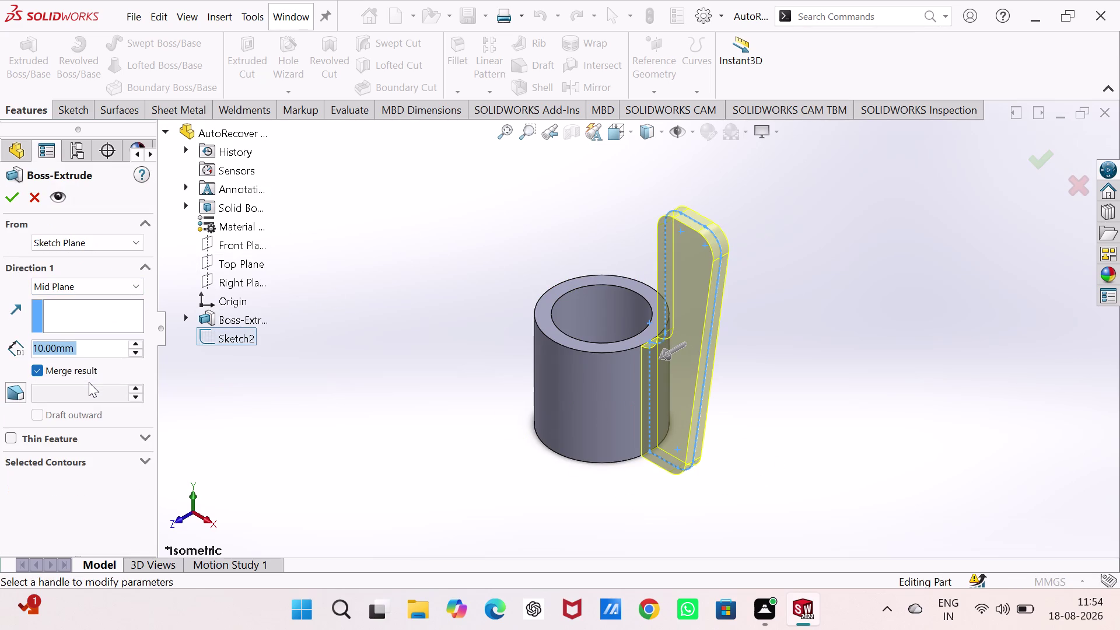
click(11, 197)
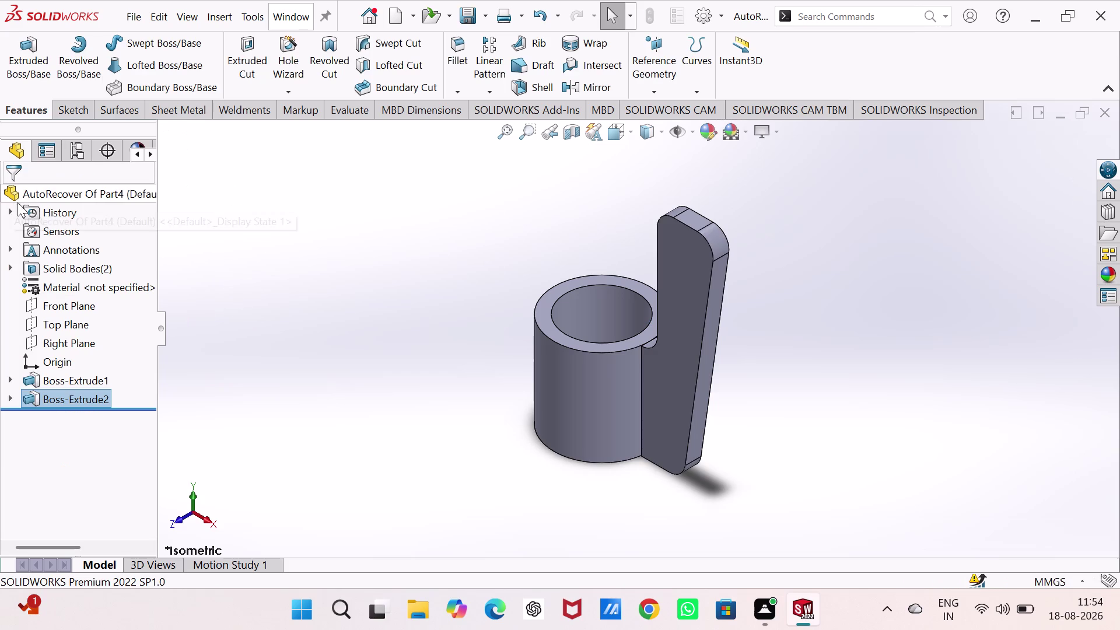
click(319, 207)
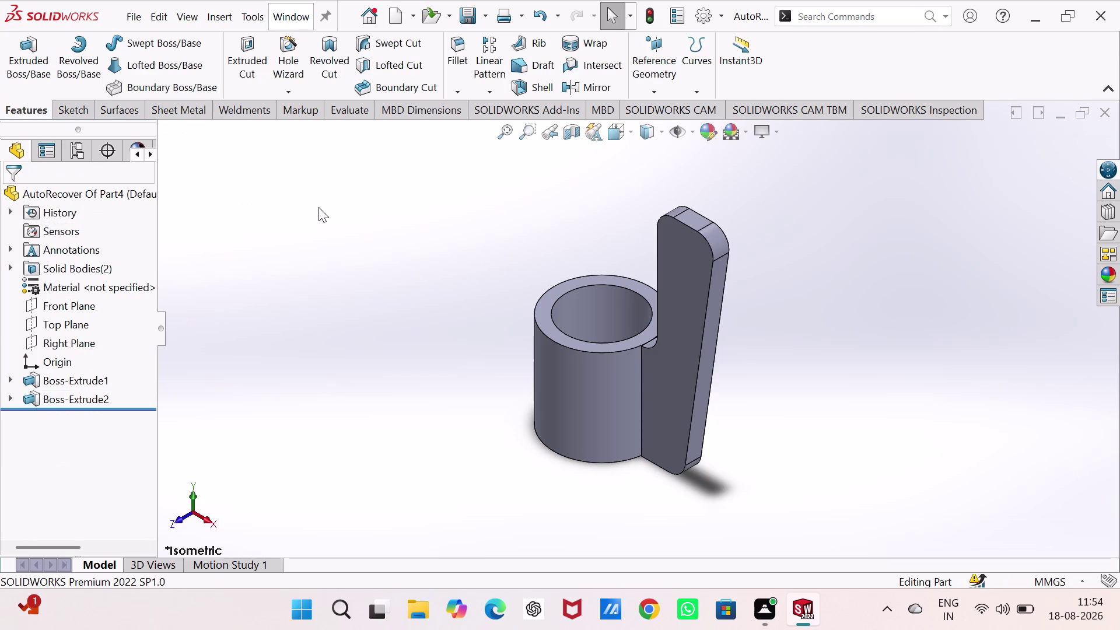
click(683, 297)
Sketch normal to the arm face and draw circles near its top and bottom ends.
click(740, 266)
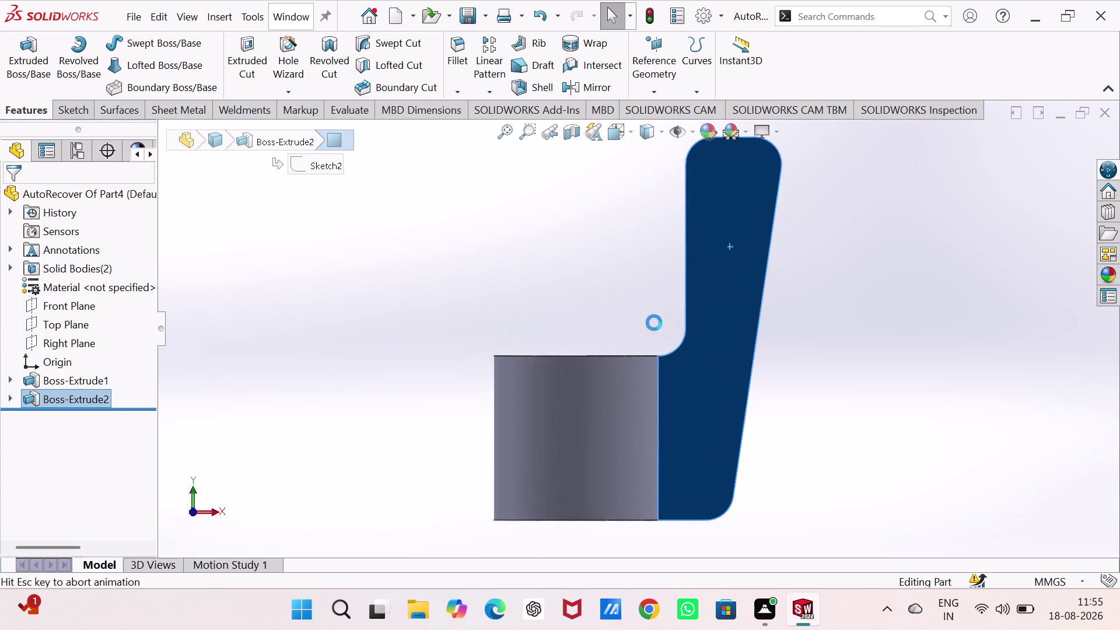
click(527, 293)
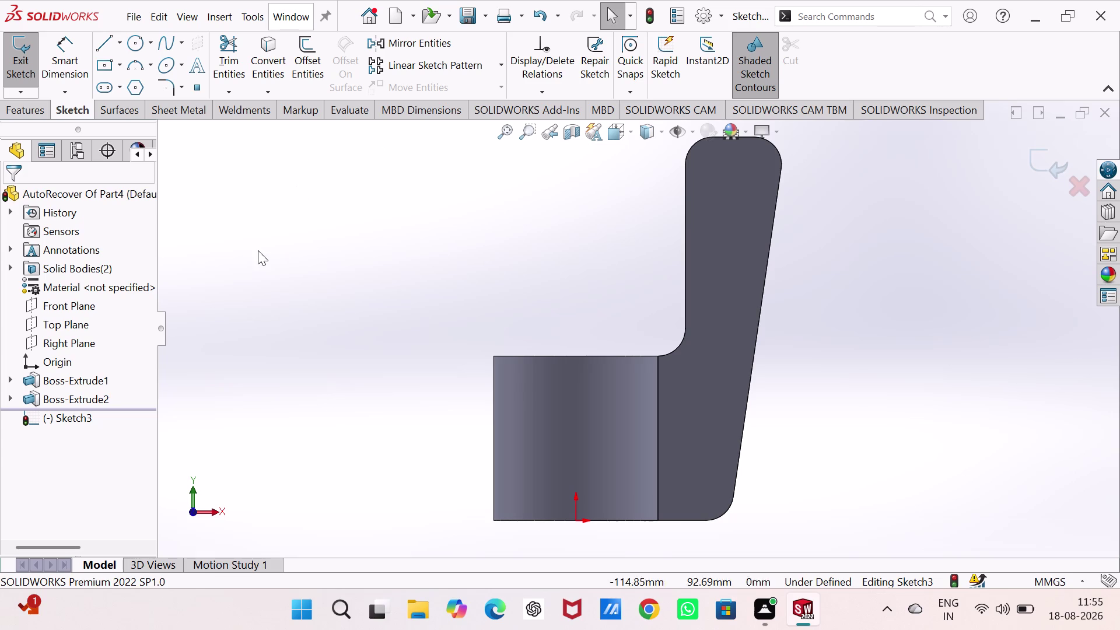
right_drag(258, 250, 600, 228)
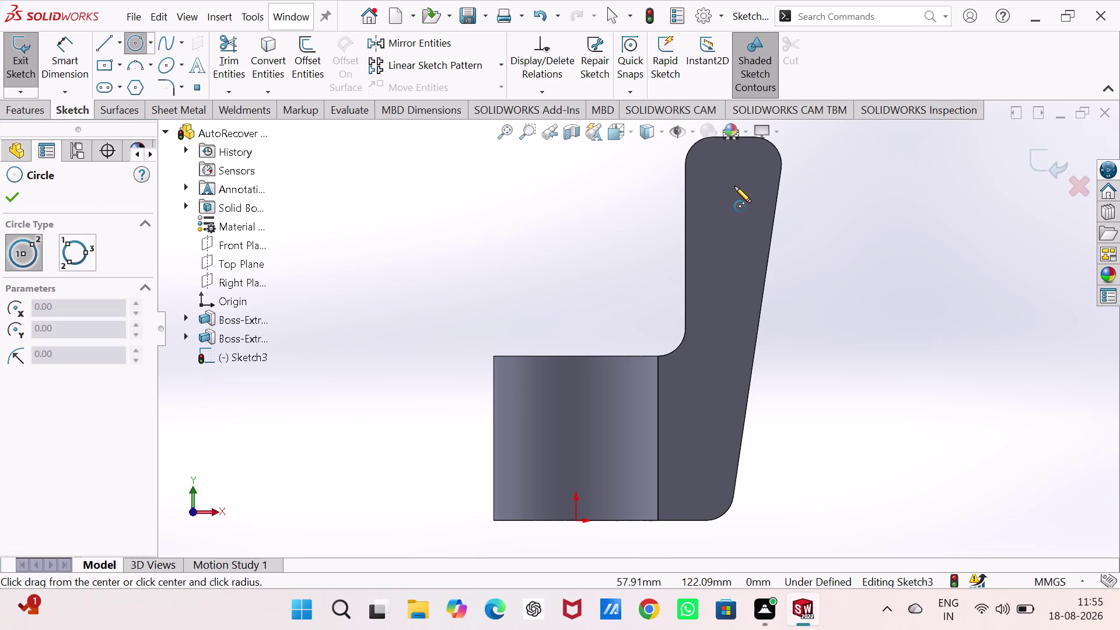
click(735, 186)
click(735, 207)
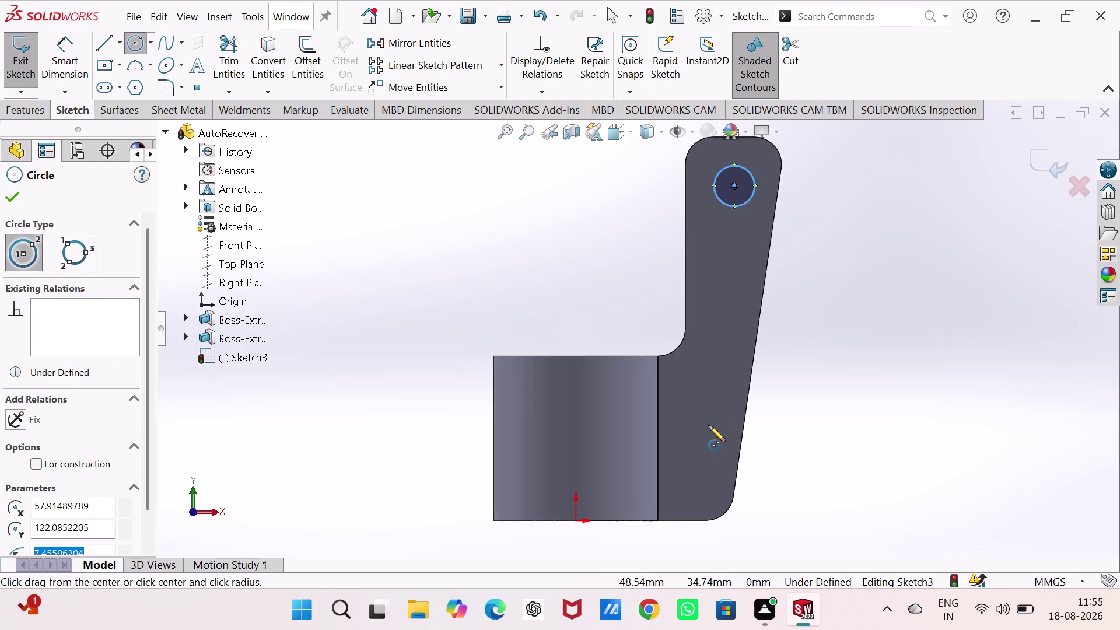
click(696, 479)
click(705, 501)
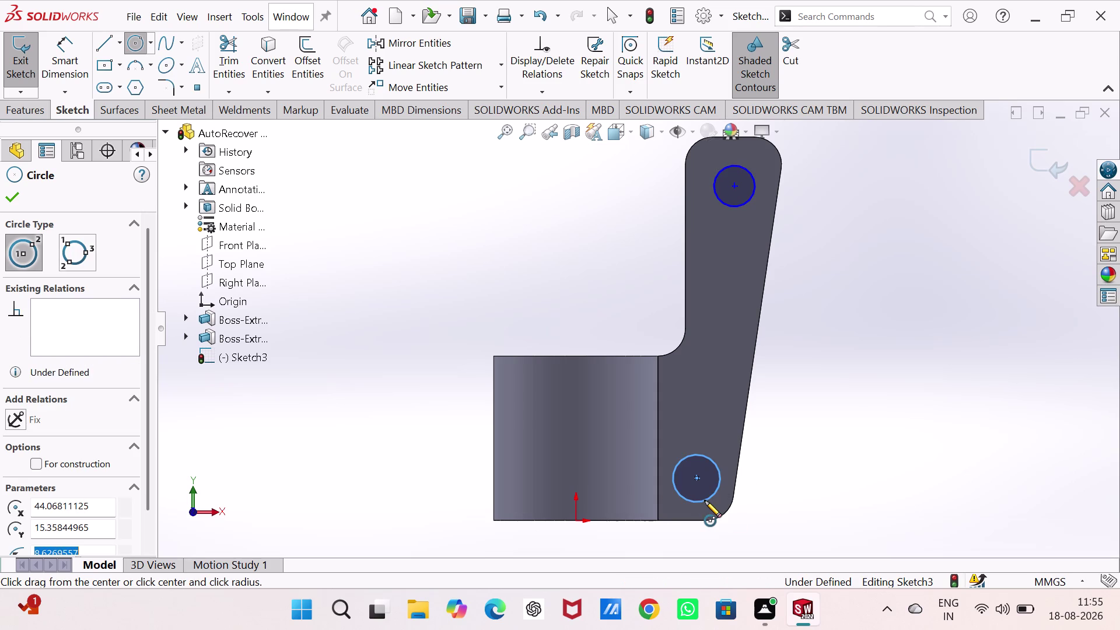
right_drag(889, 503, 866, 302)
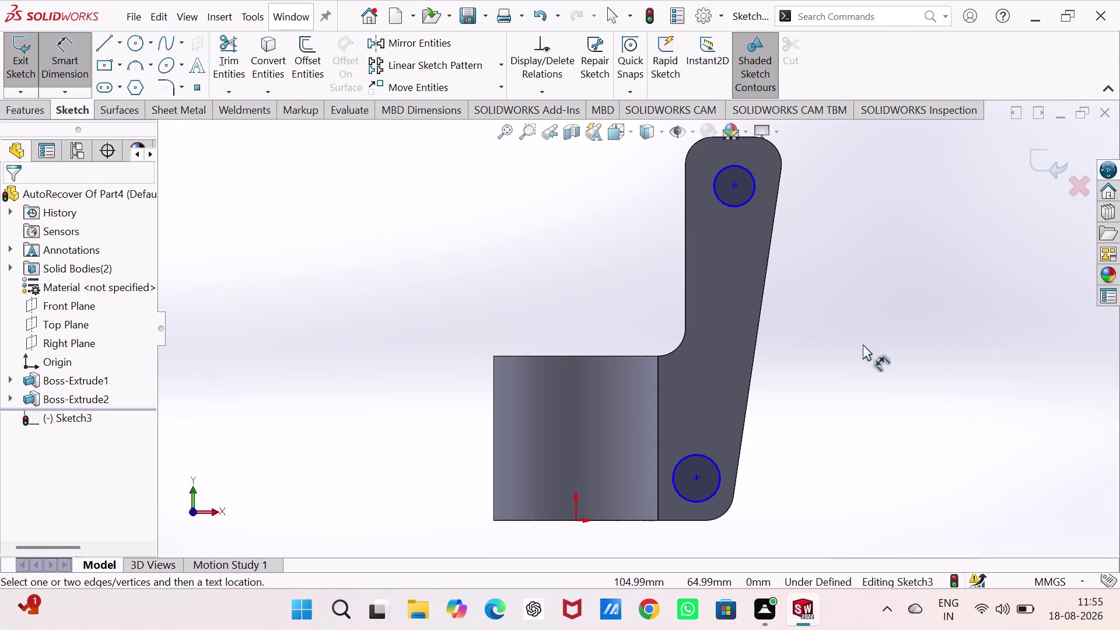
Dimension both hole circles to Ø7.50 mm.
drag(721, 477, 754, 475)
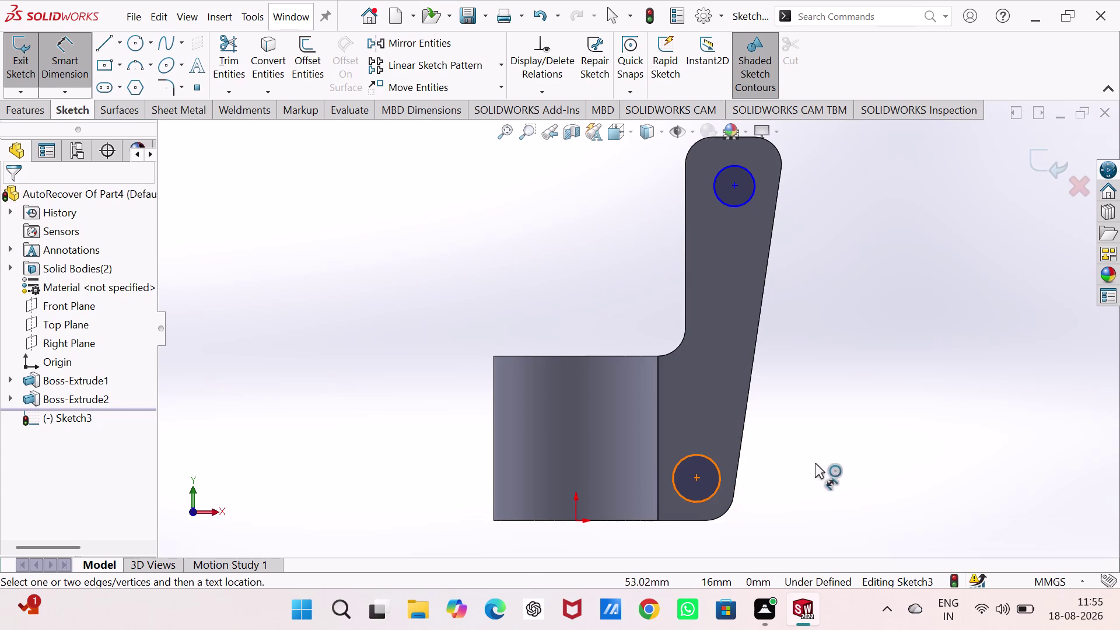
click(840, 455)
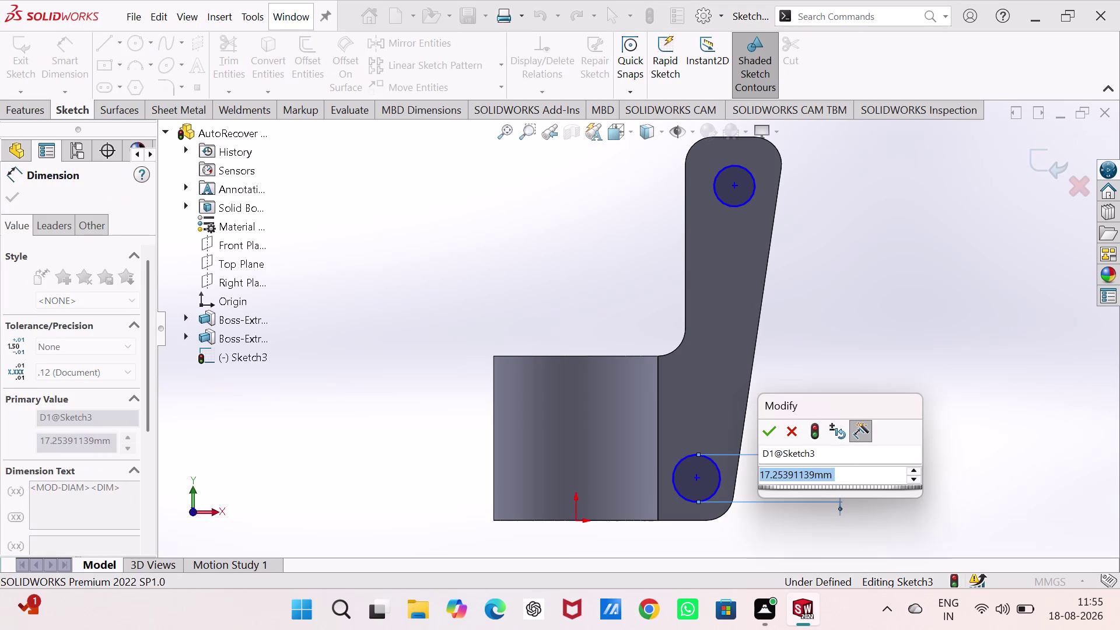
text(7.)
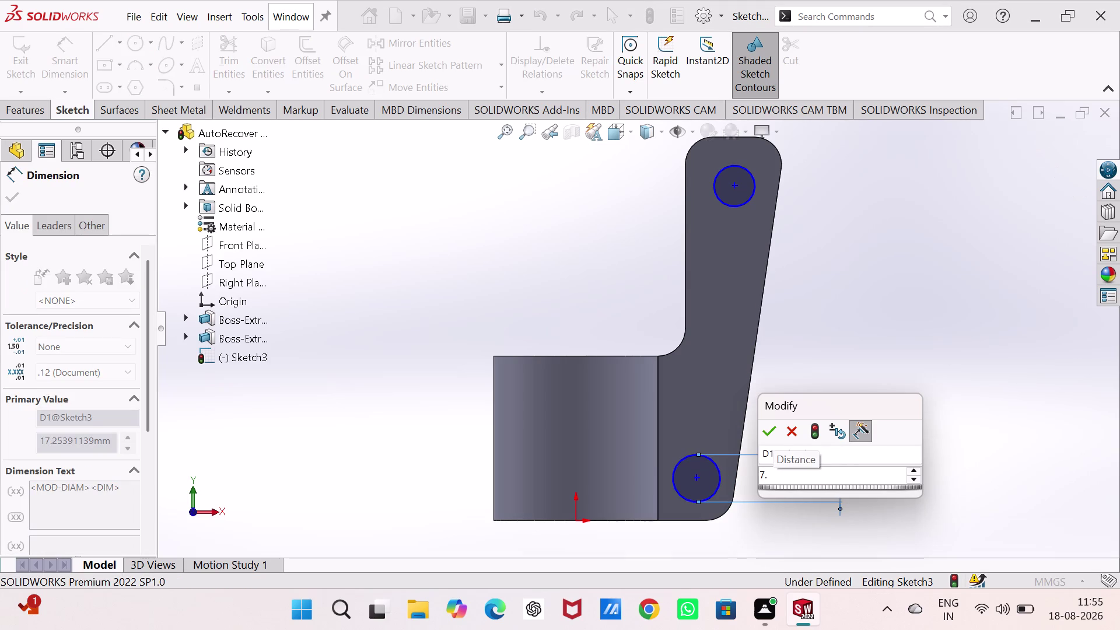
key(5)
key(Return)
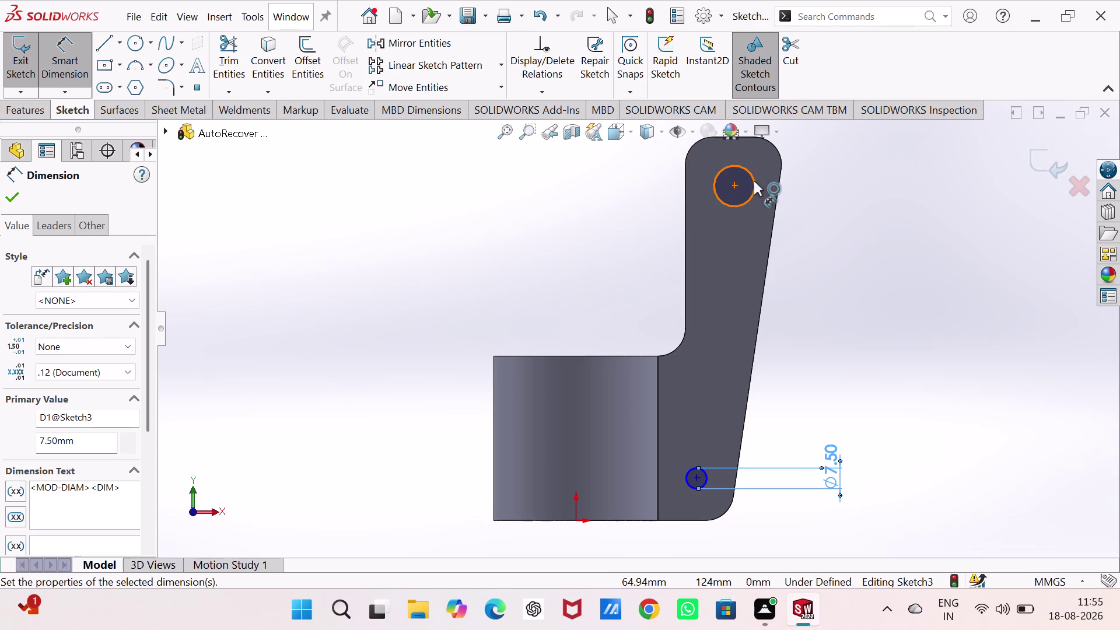
drag(753, 180, 764, 183)
click(847, 200)
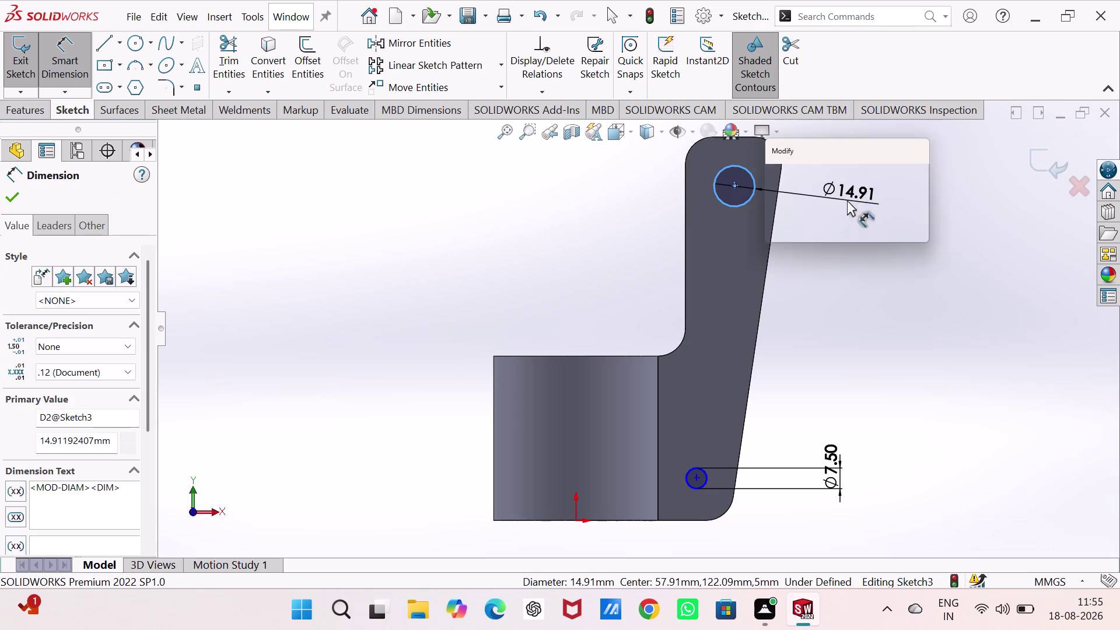
key(7)
text(.)
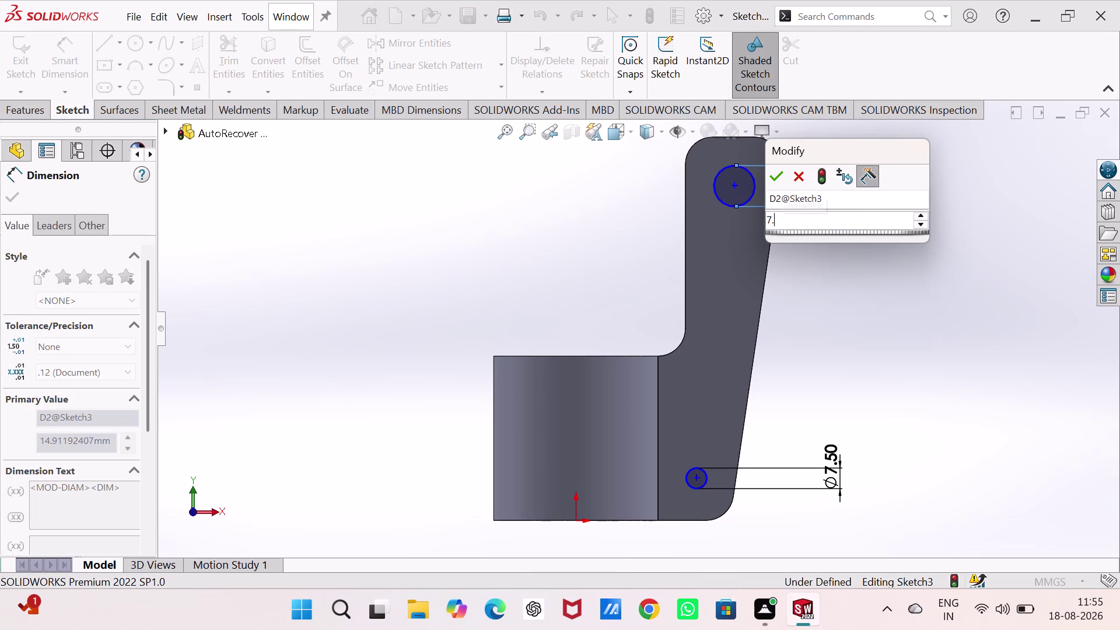
text(5)
key(Return)
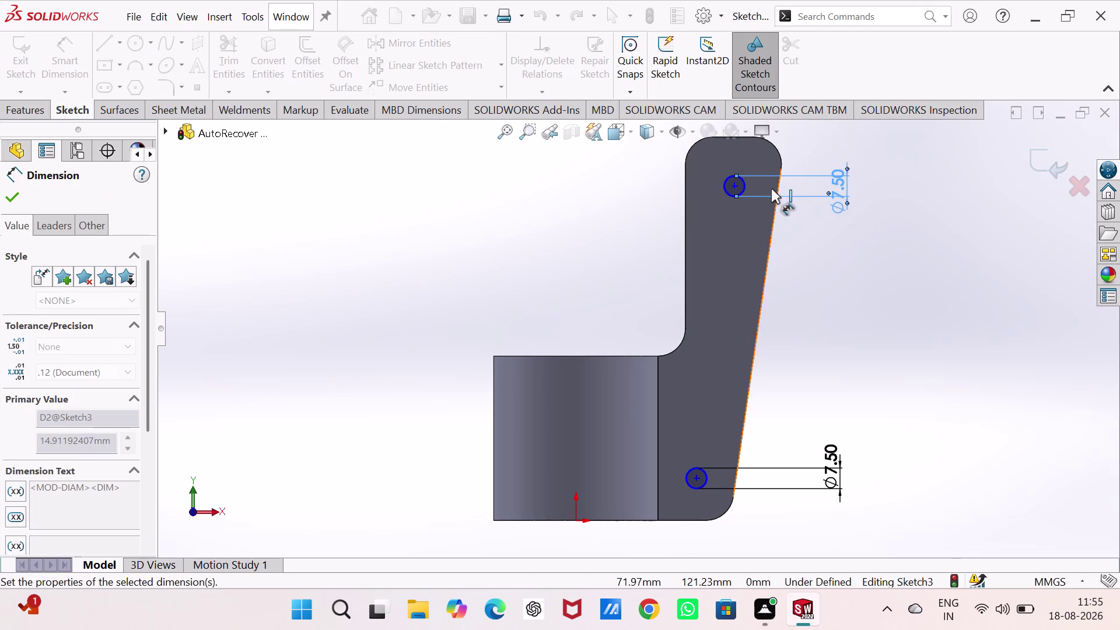
Place the upper hole centre 20 mm from the arm's top edge.
scroll(up, 3)
scroll(down, 3)
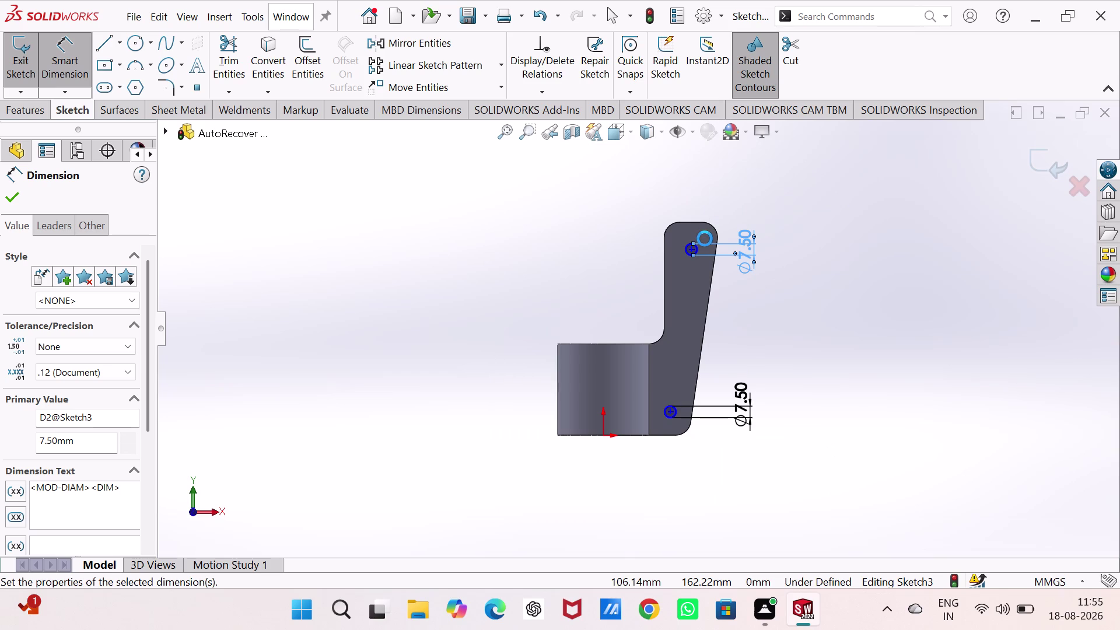
scroll(down, 3)
scroll(down, 3)
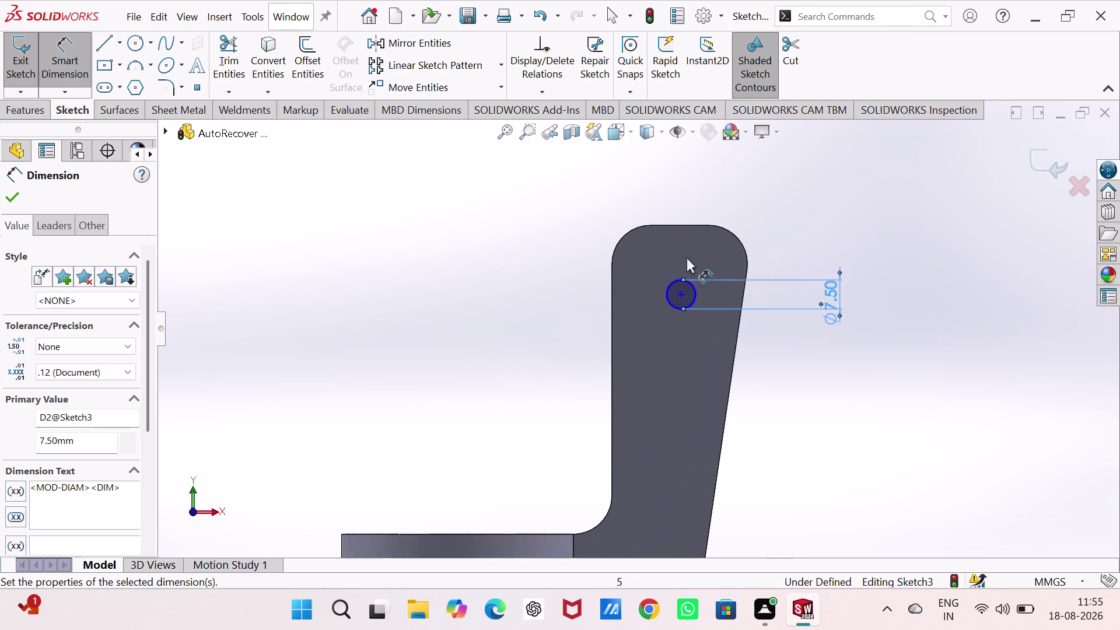
click(678, 307)
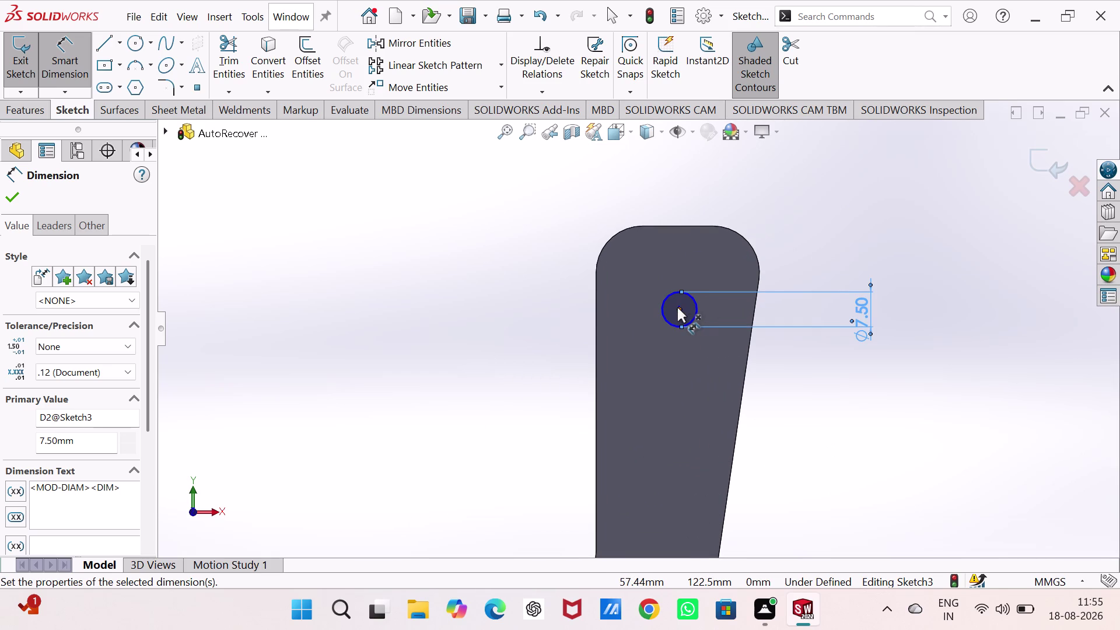
click(678, 225)
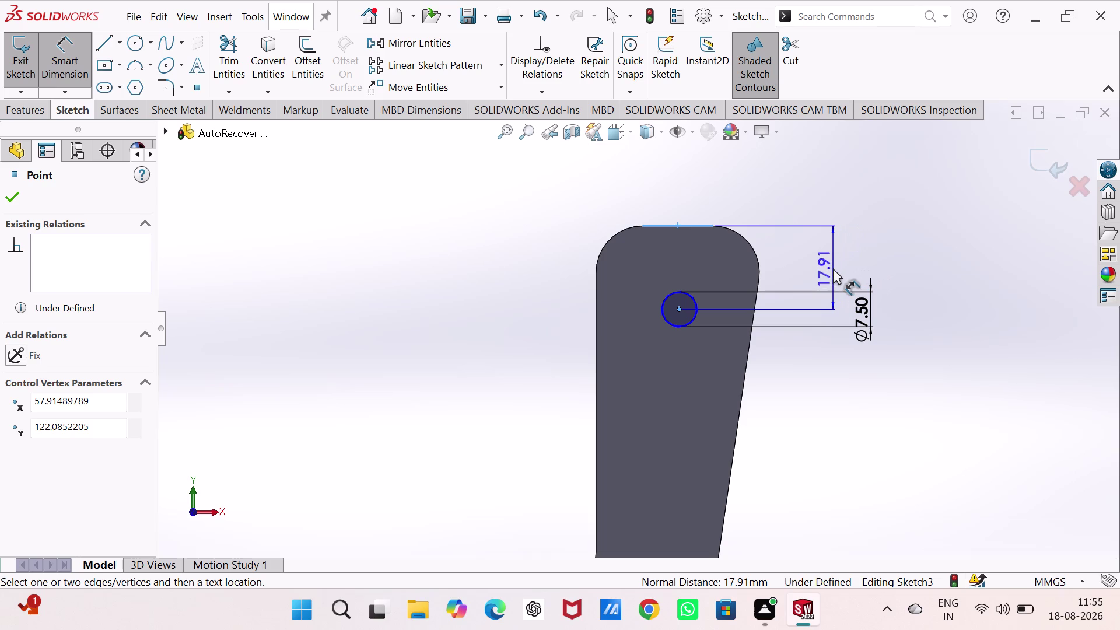
click(833, 268)
text(20)
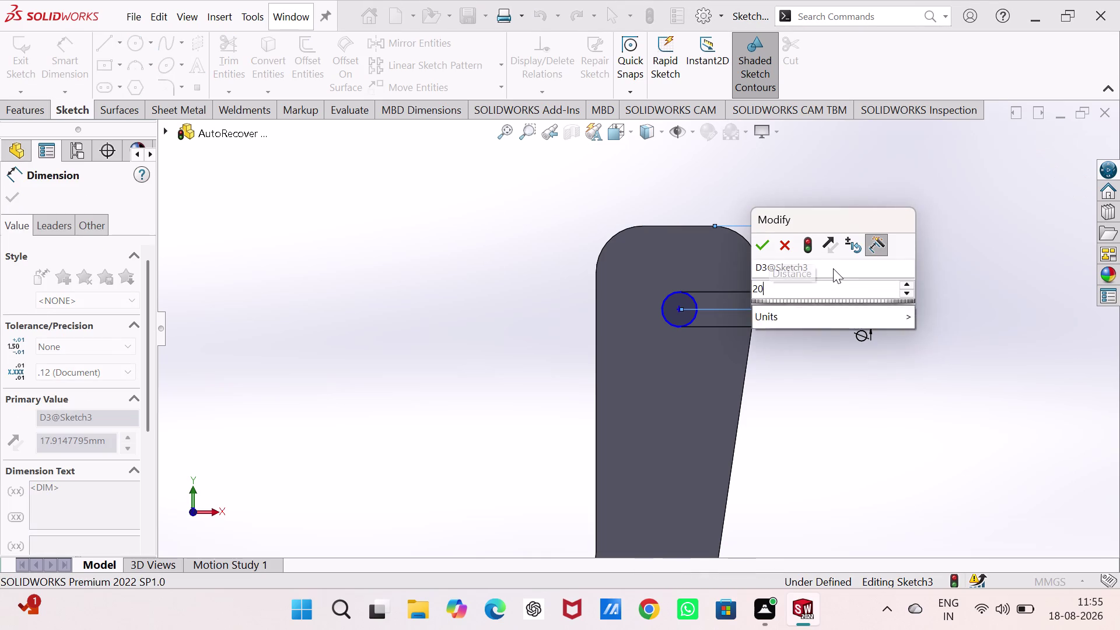
key(Return)
Dimension the lower hole centre 20 mm from the bottom edge, then leave dimensioning.
scroll(up, 3)
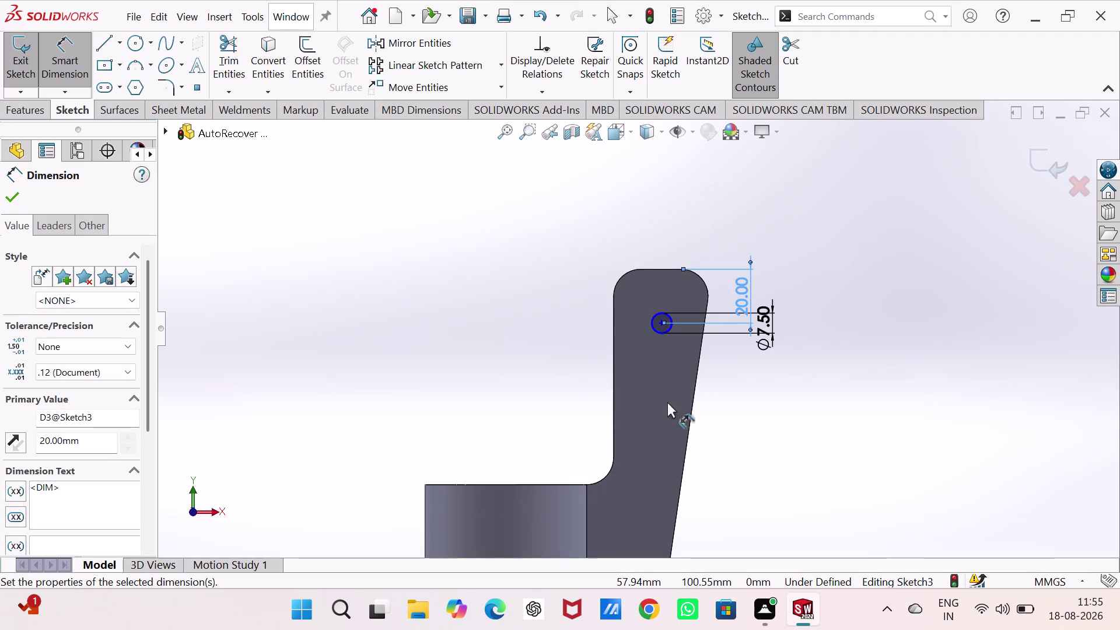
scroll(up, 3)
scroll(up, 3)
scroll(up, 3)
scroll(down, 3)
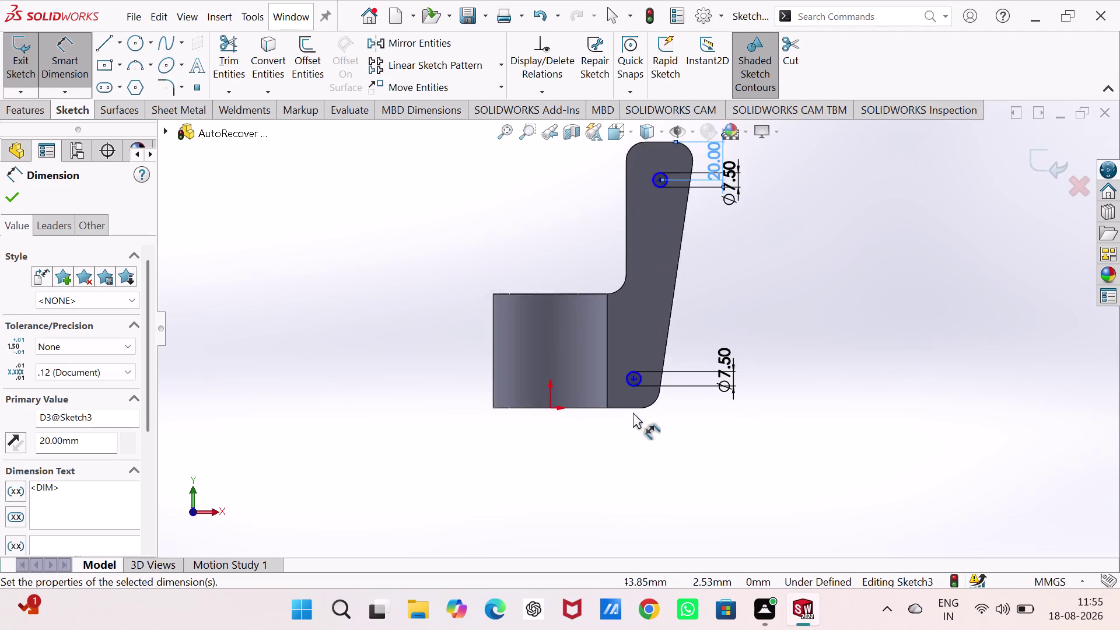
scroll(down, 3)
click(636, 351)
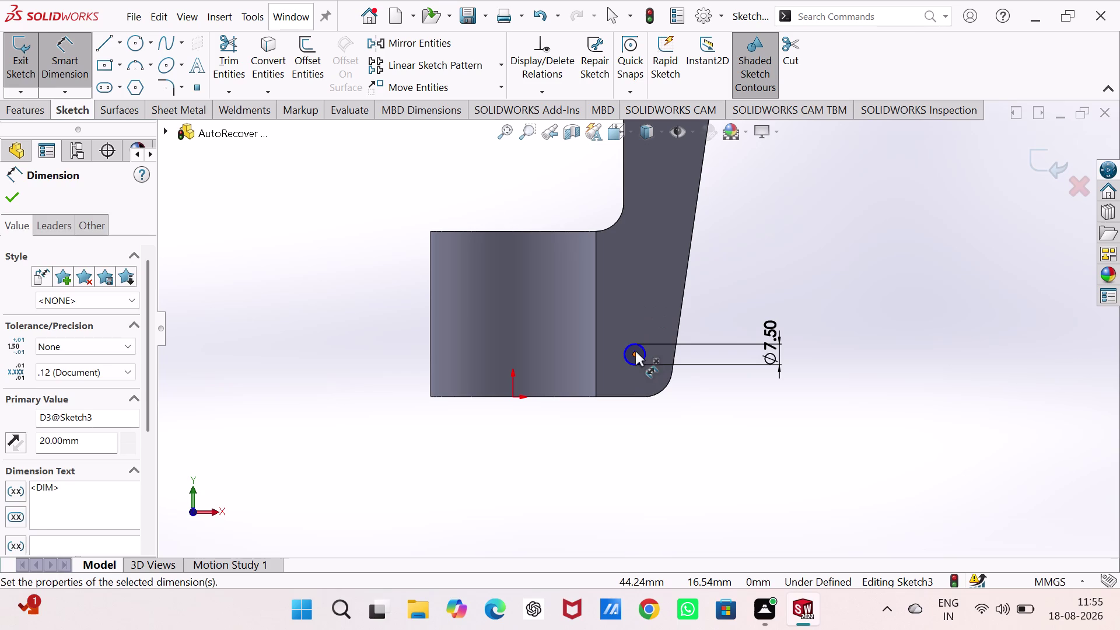
click(639, 395)
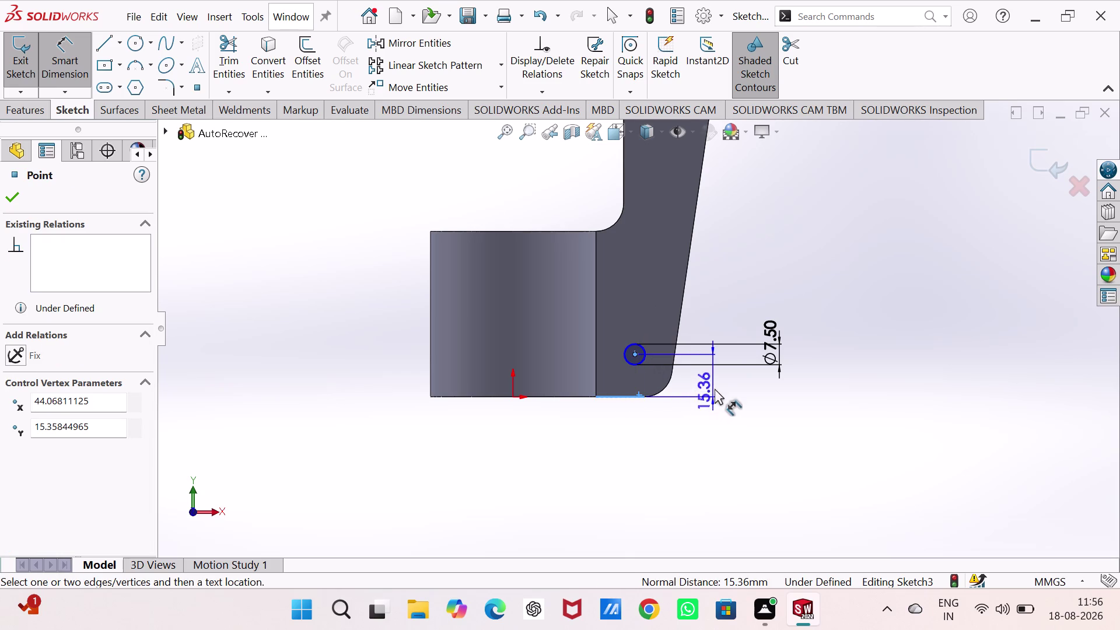
click(716, 384)
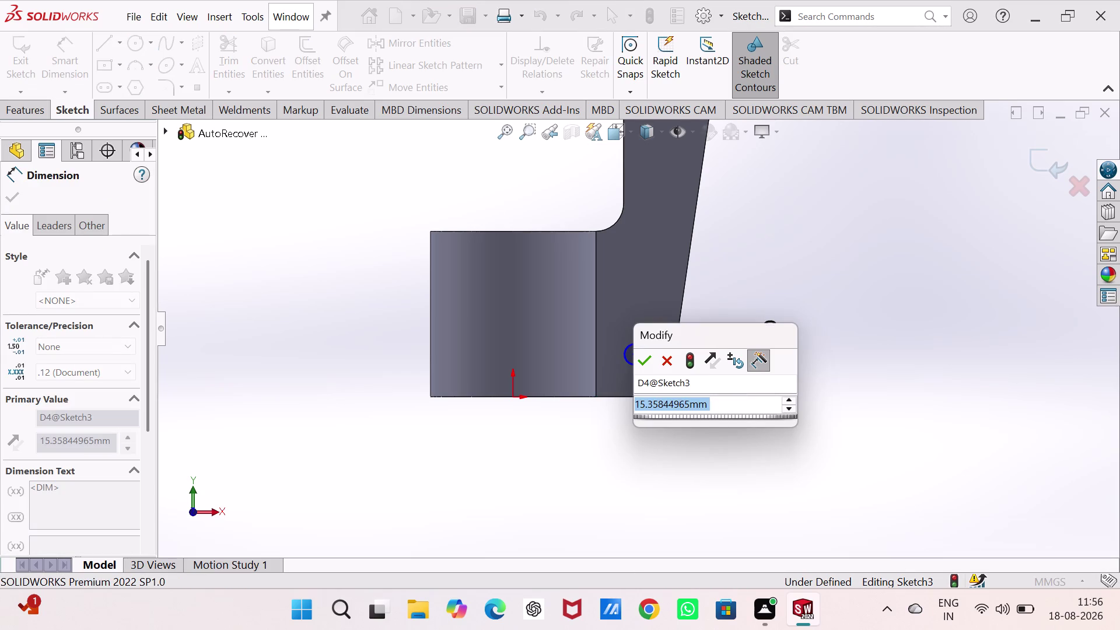
key(2)
key(0)
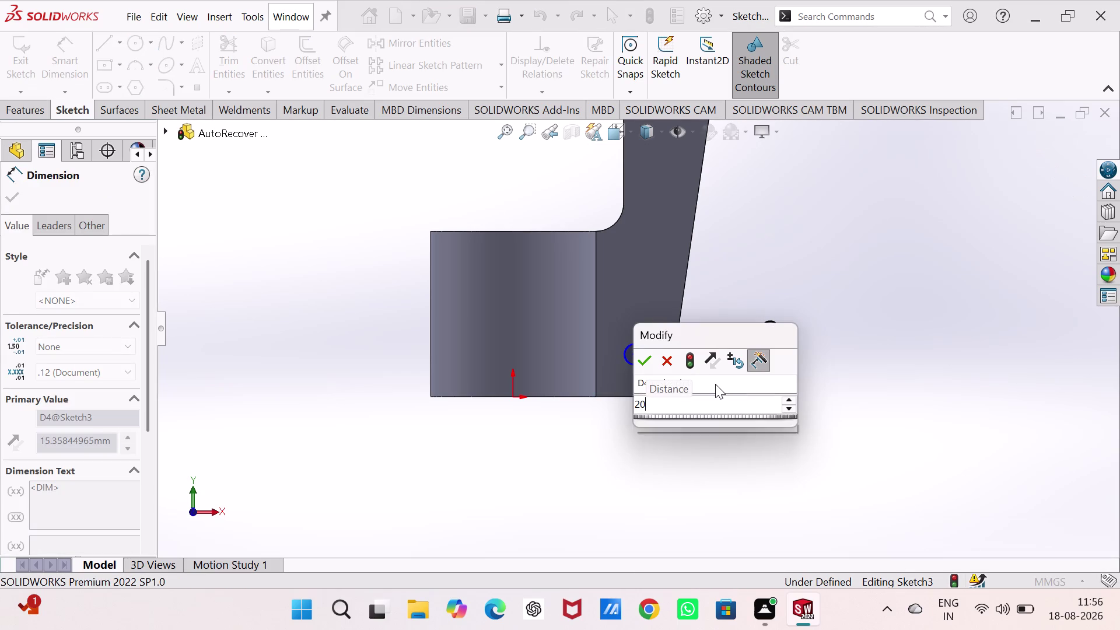
key(Return)
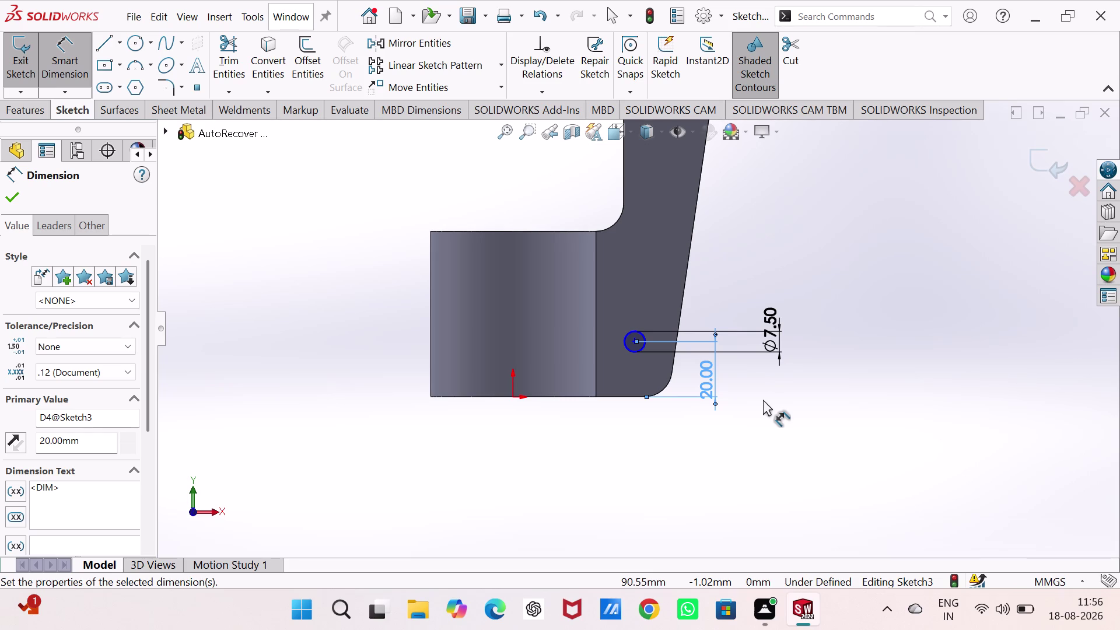
scroll(up, 3)
scroll(up, 3)
scroll(down, 3)
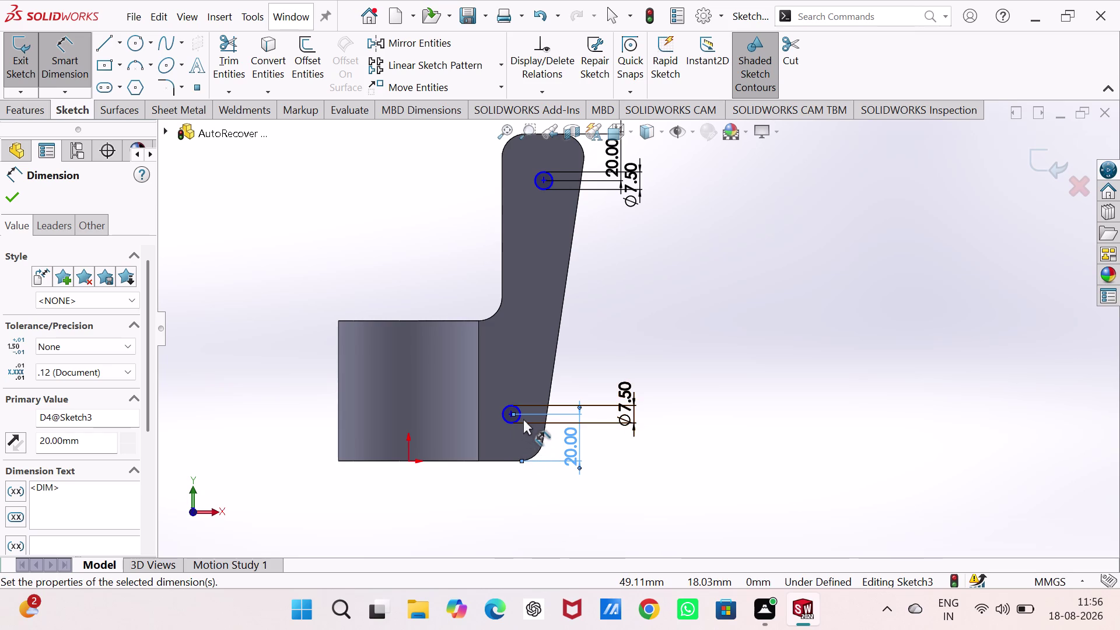
scroll(down, 3)
scroll(down, 3)
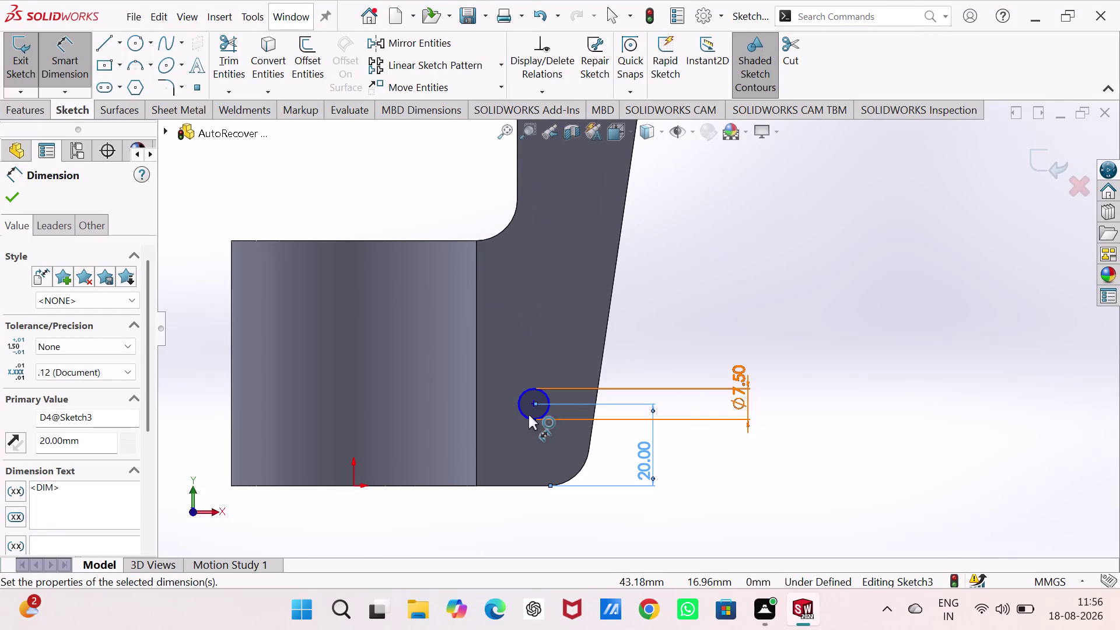
key(Escape)
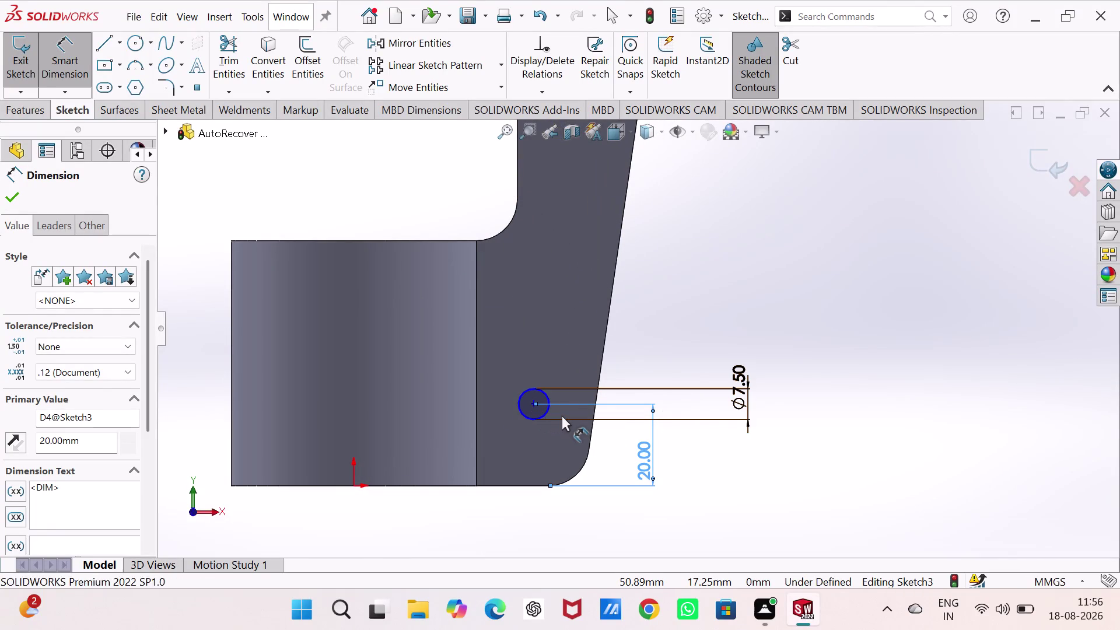
key(Escape)
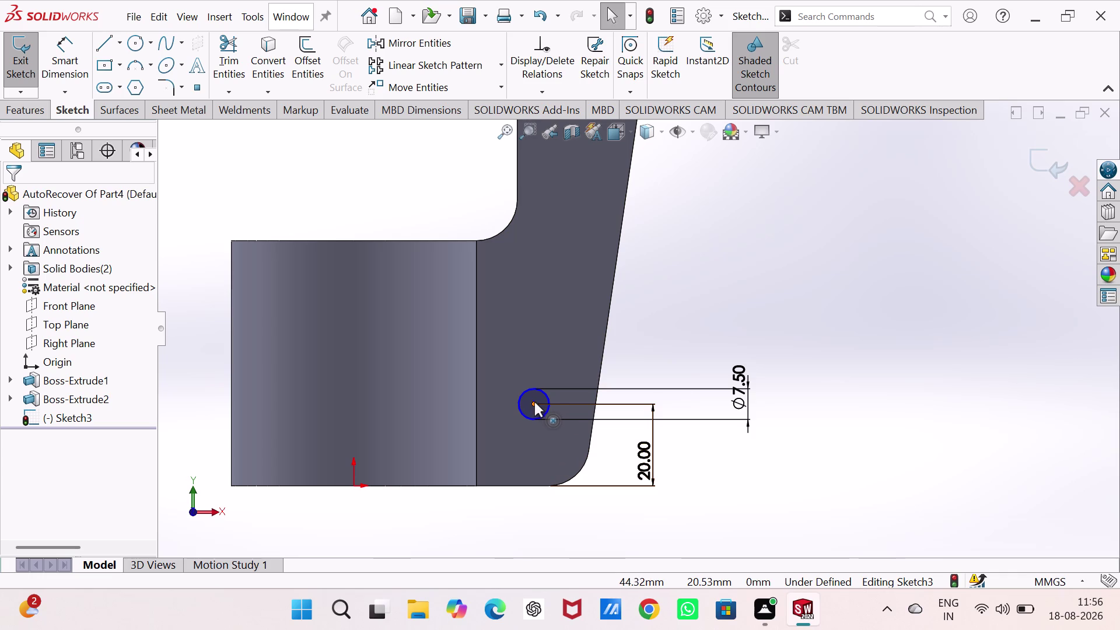
Add a Coincident relation between the lower hole's centre point and the arm's inner vertical edge.
drag(534, 402, 525, 365)
drag(525, 362, 506, 365)
click(517, 171)
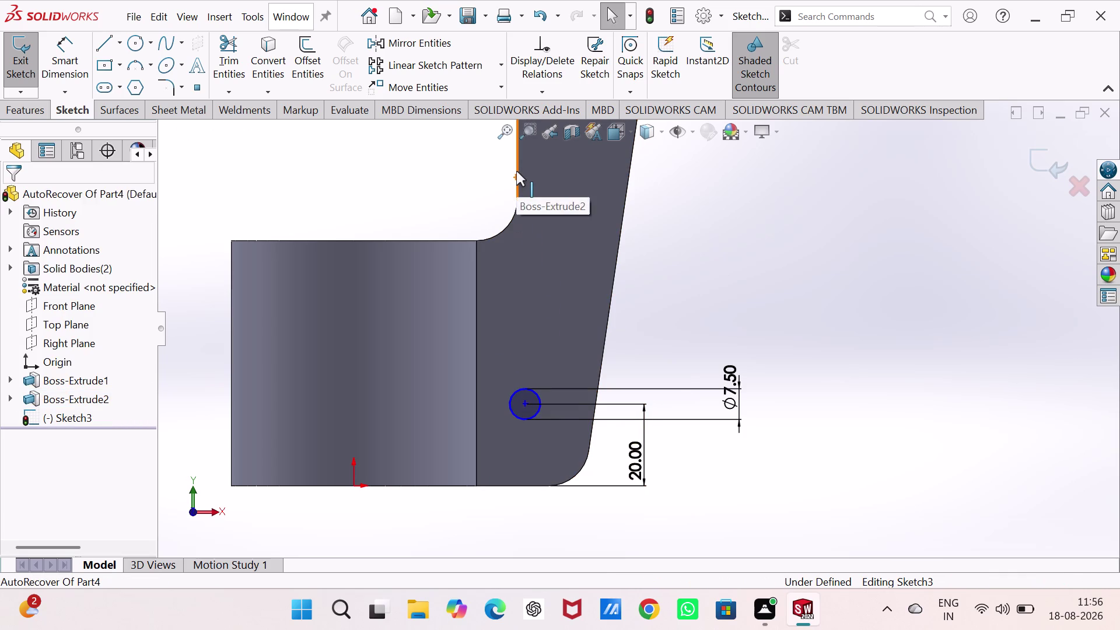
click(525, 404)
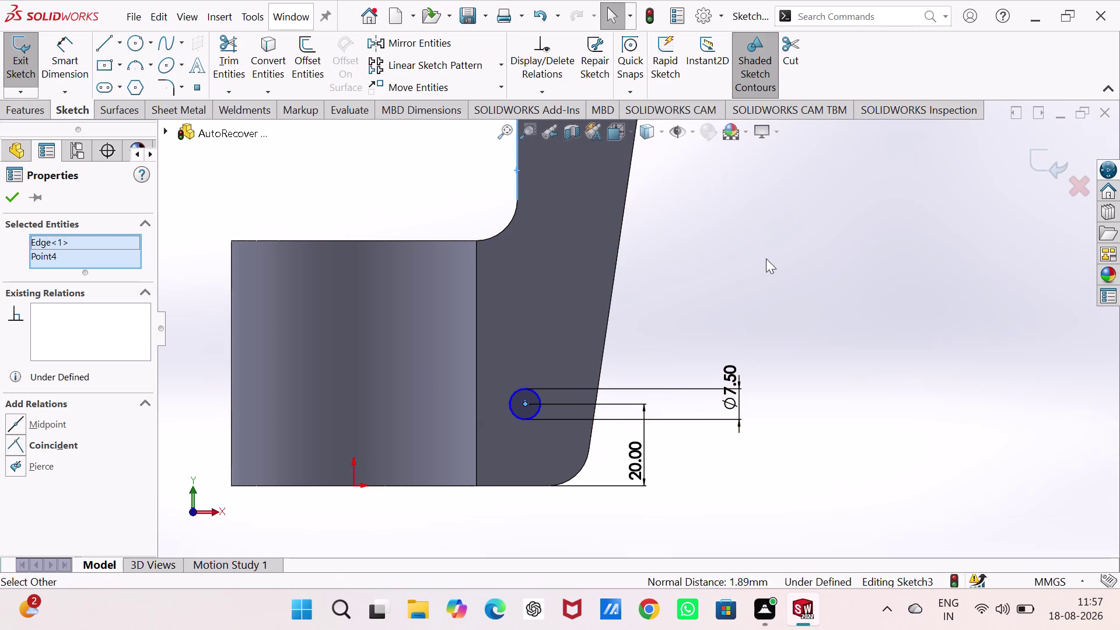
click(10, 443)
click(773, 291)
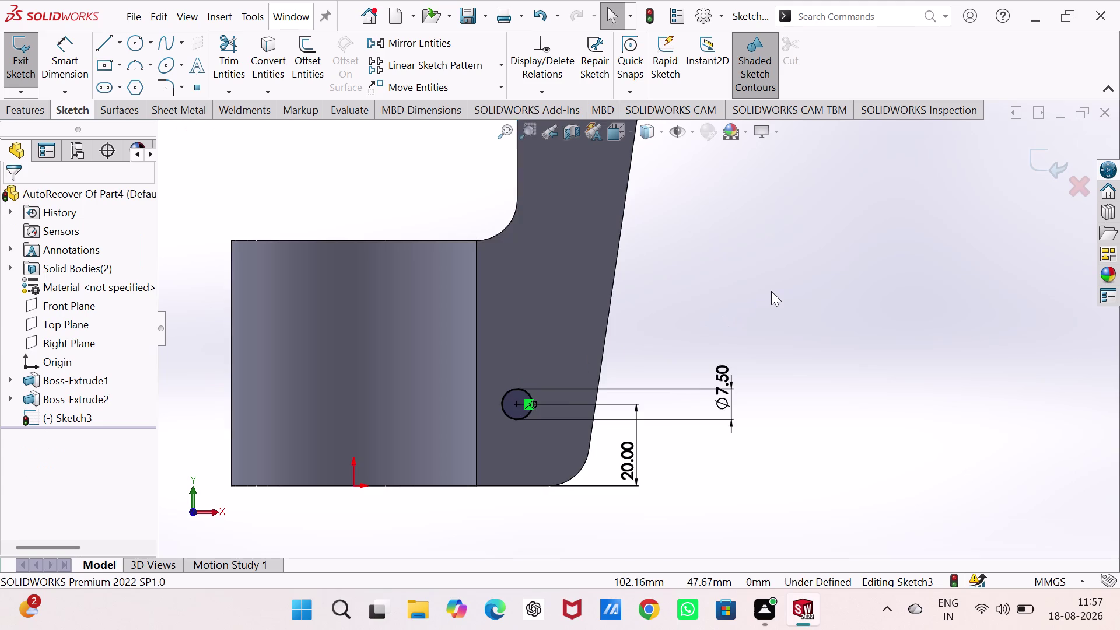
scroll(up, 3)
scroll(up, 3)
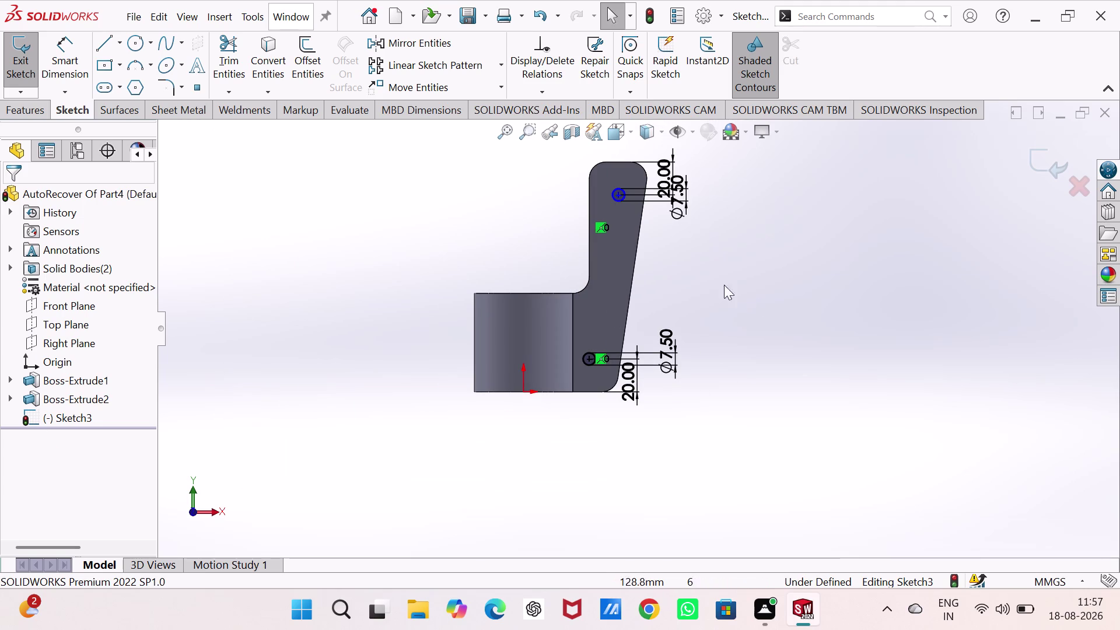
scroll(up, 3)
scroll(down, 3)
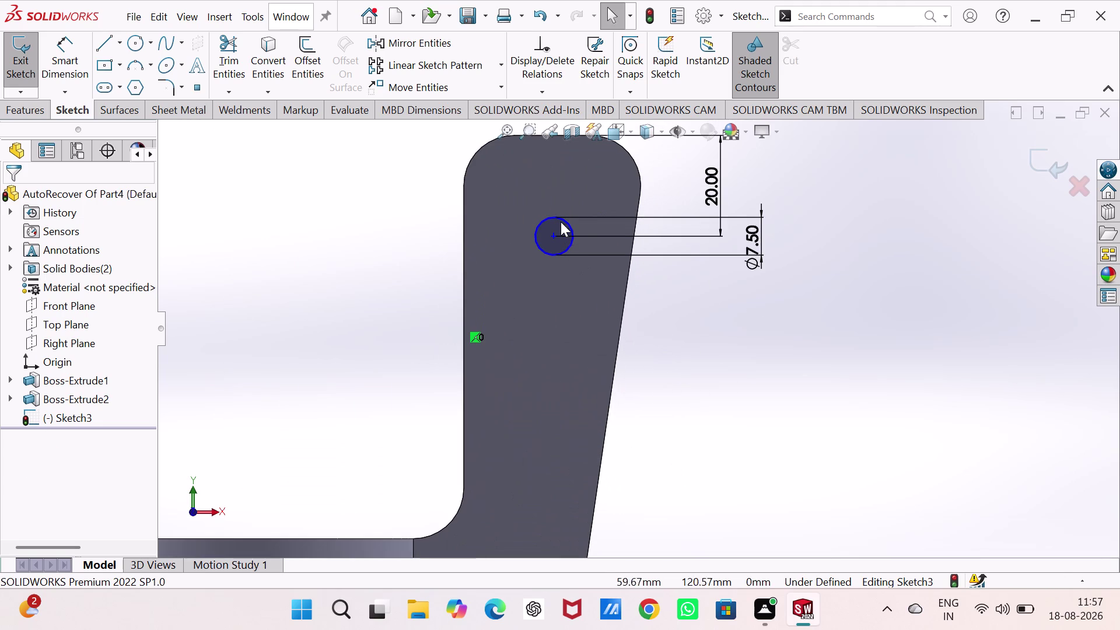
Dimension the upper hole centre 17.5 mm (35/2) horizontally from the arm's top-right corner.
right_drag(713, 420, 713, 271)
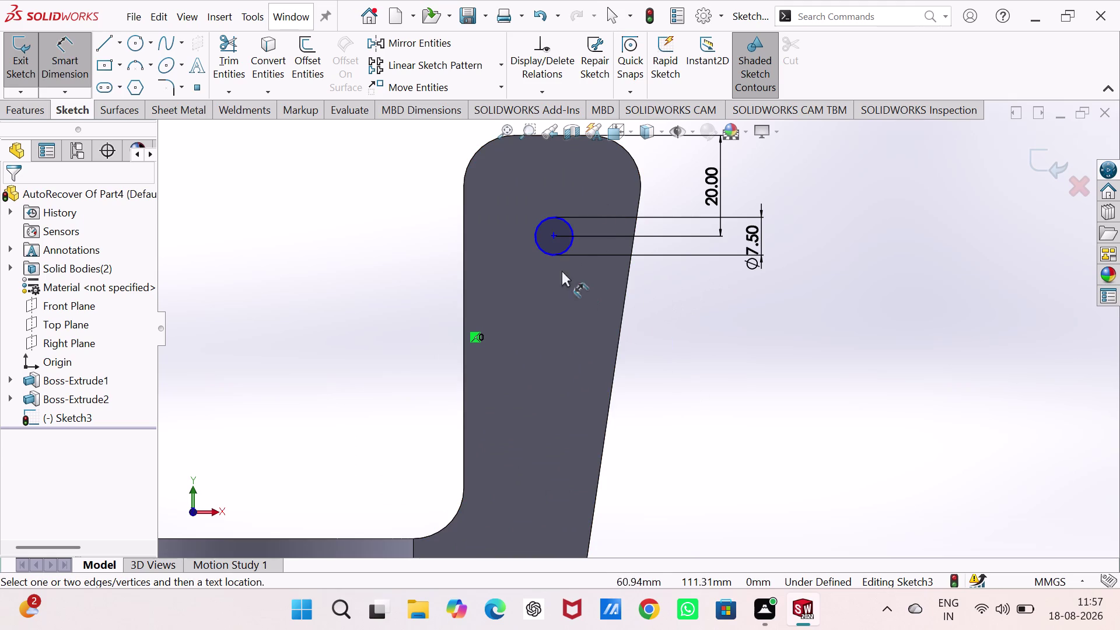
click(553, 234)
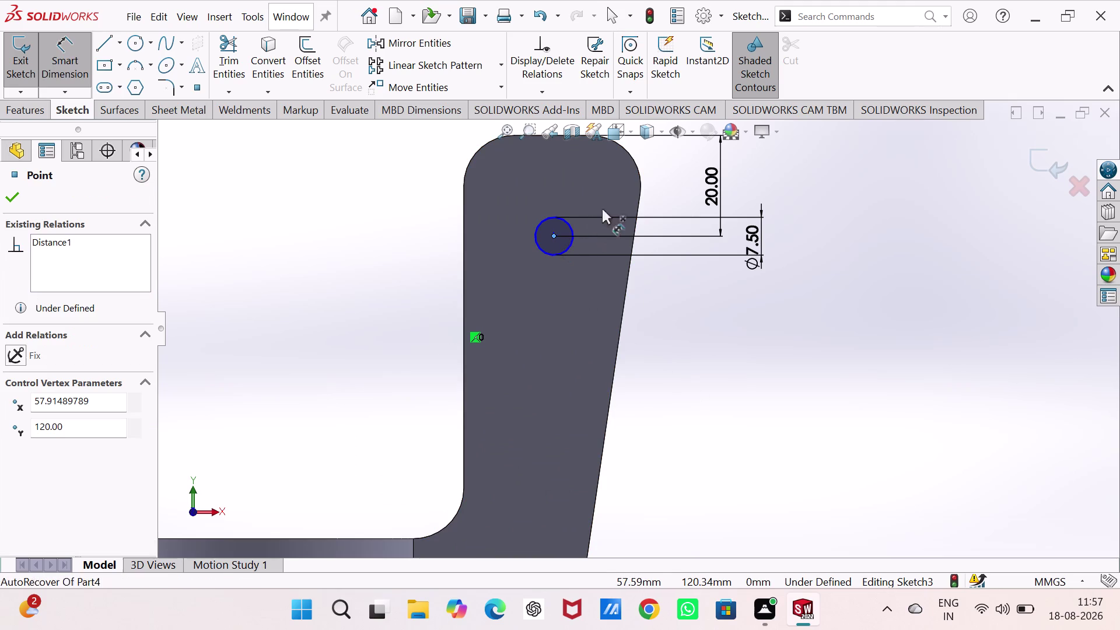
click(639, 194)
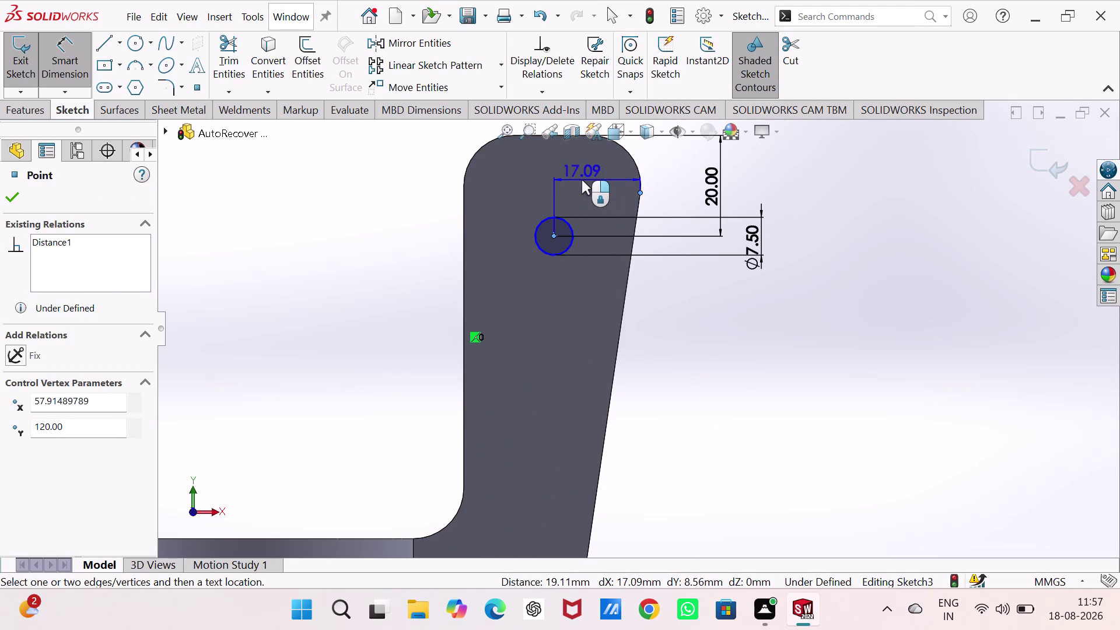
click(581, 179)
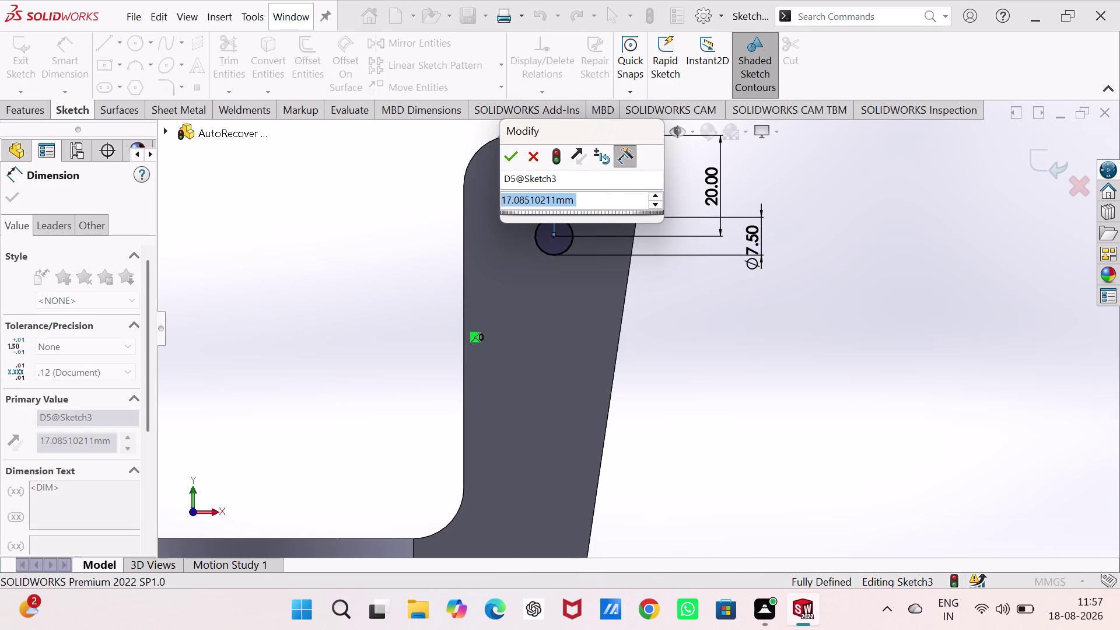
text(35)
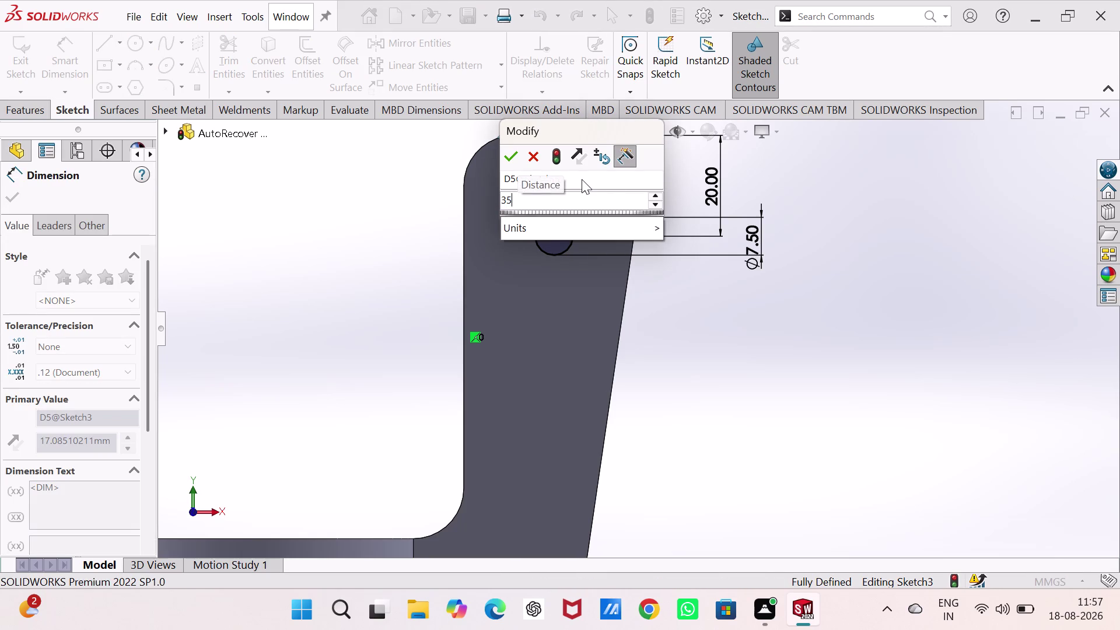
text(/2)
key(Return)
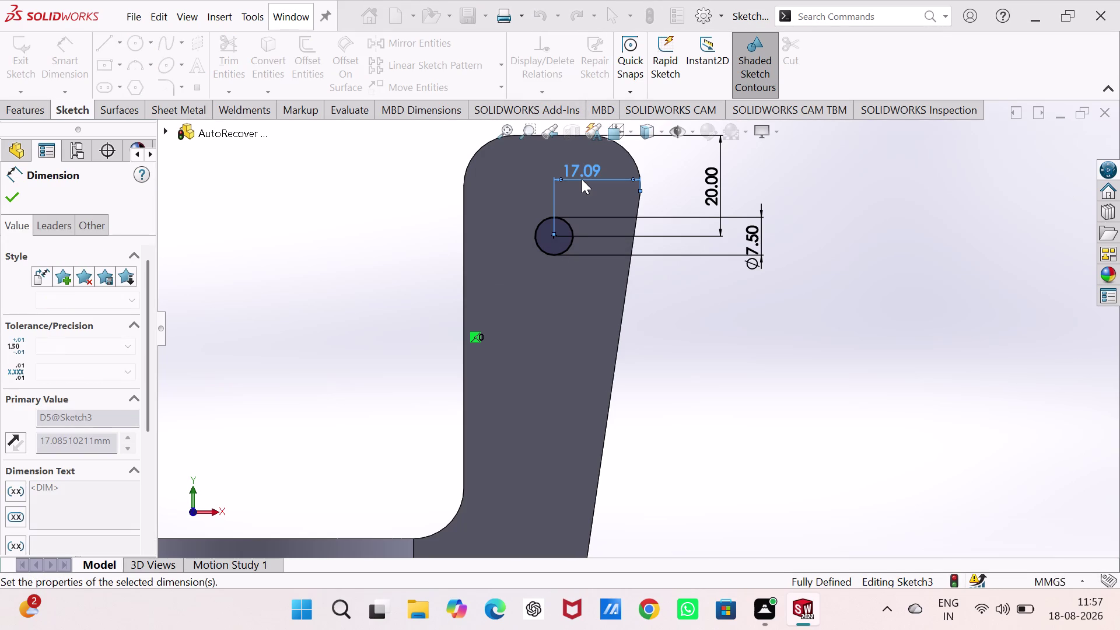
click(778, 308)
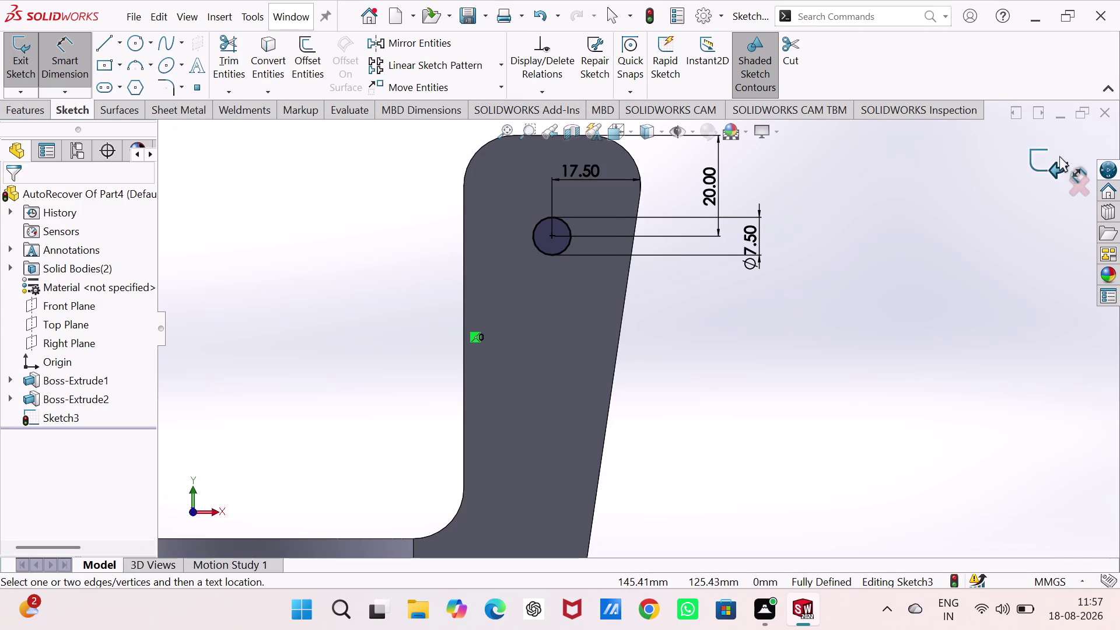
scroll(up, 3)
scroll(up, 3)
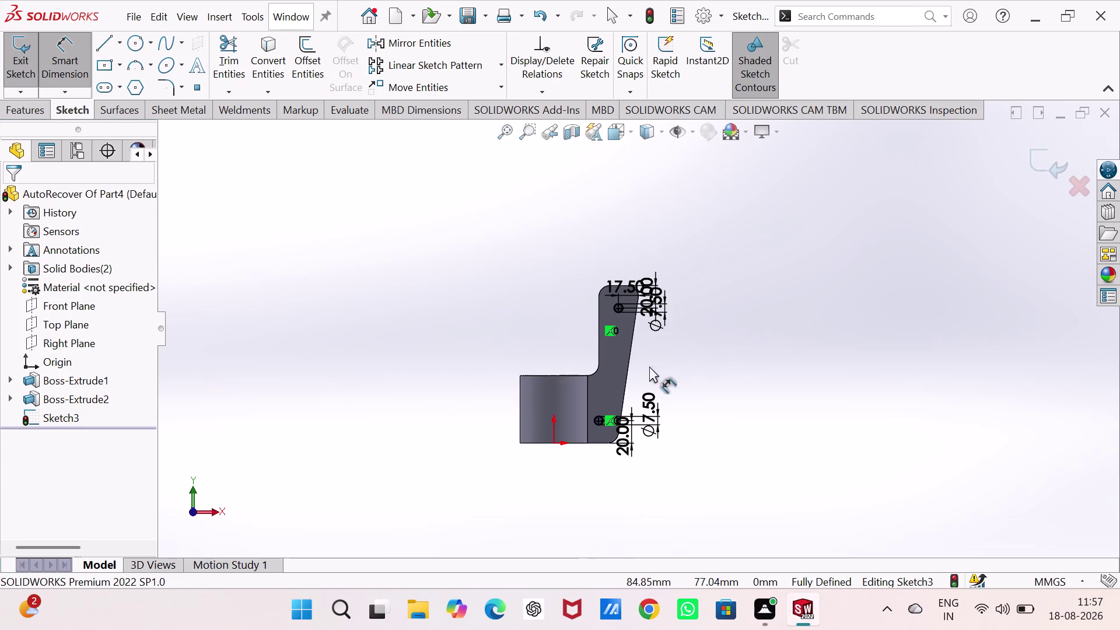
Inspect the two Ø7.50 hole circles and cancel a stray pending dimension.
scroll(down, 3)
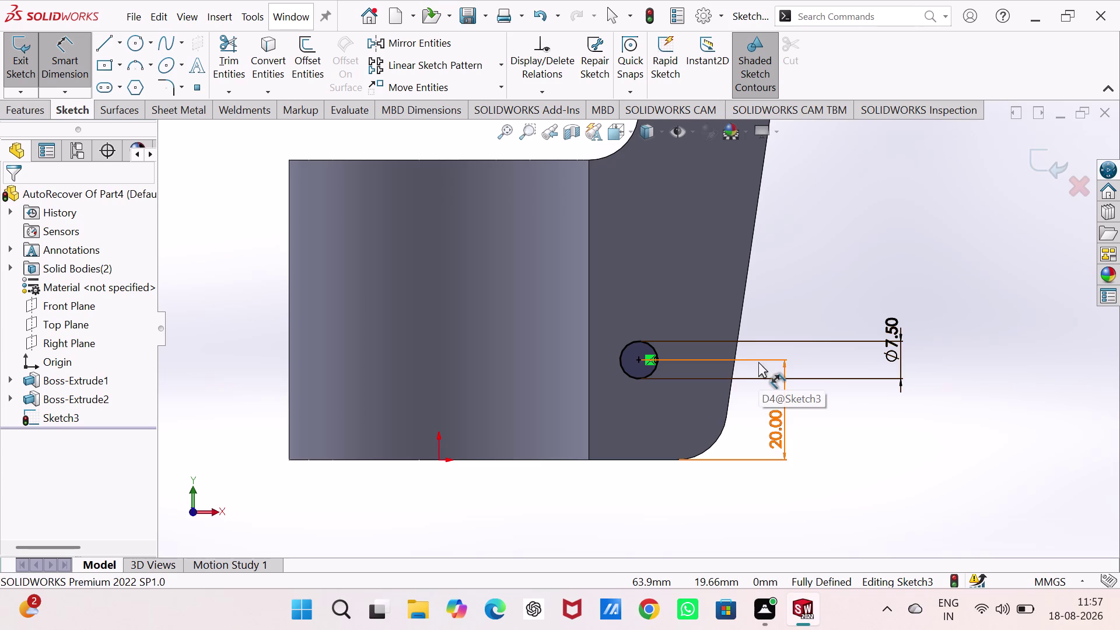
scroll(up, 3)
scroll(up, 3)
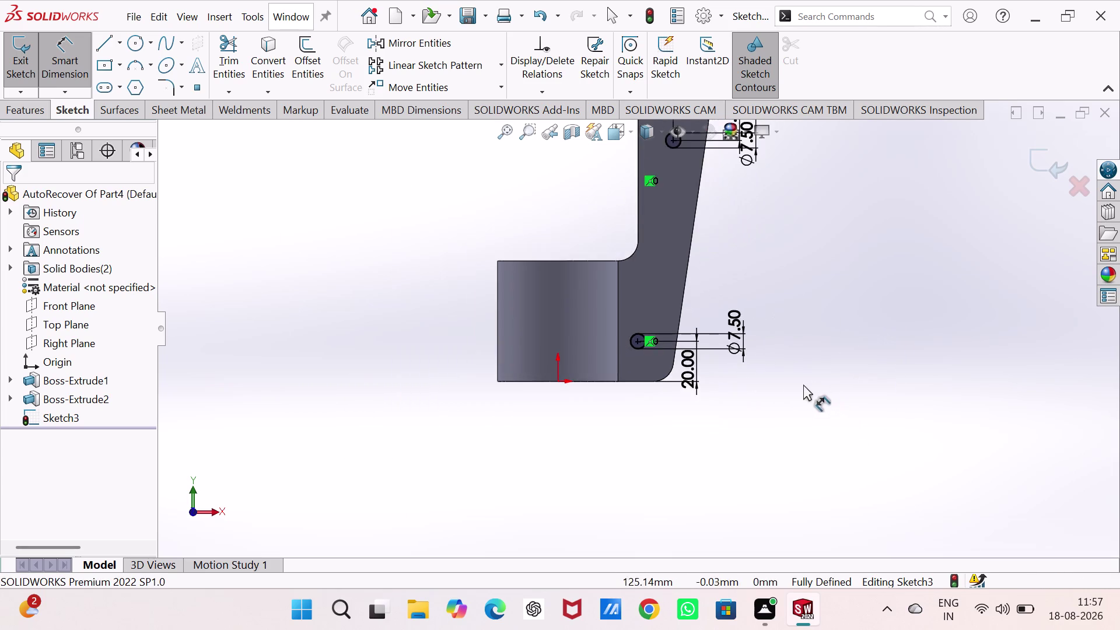
scroll(up, 3)
scroll(down, 3)
scroll(down, 3)
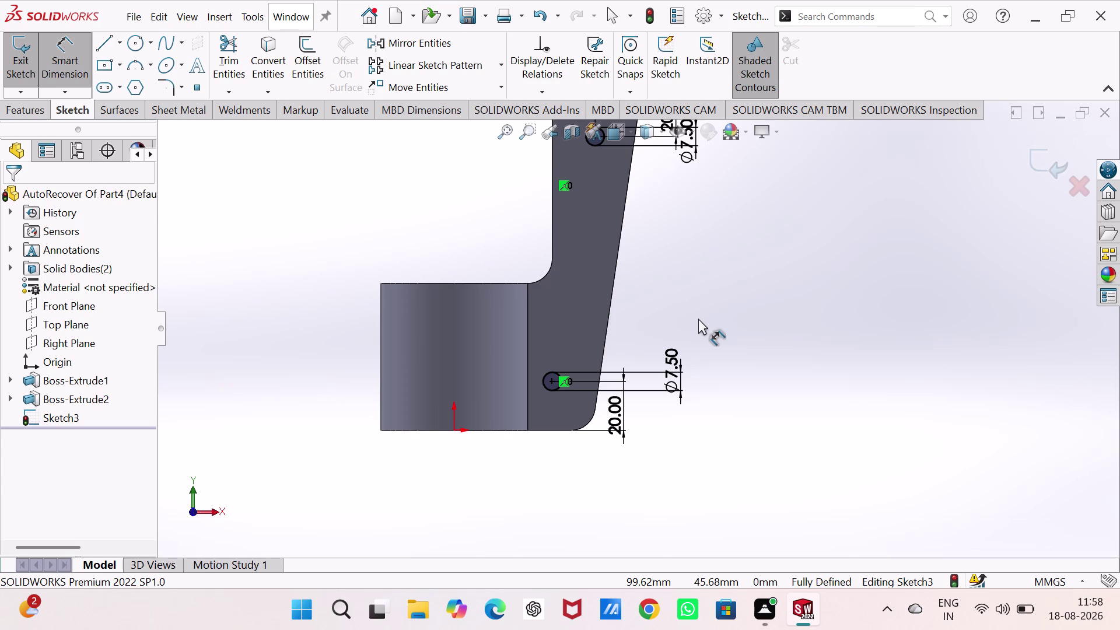
click(528, 359)
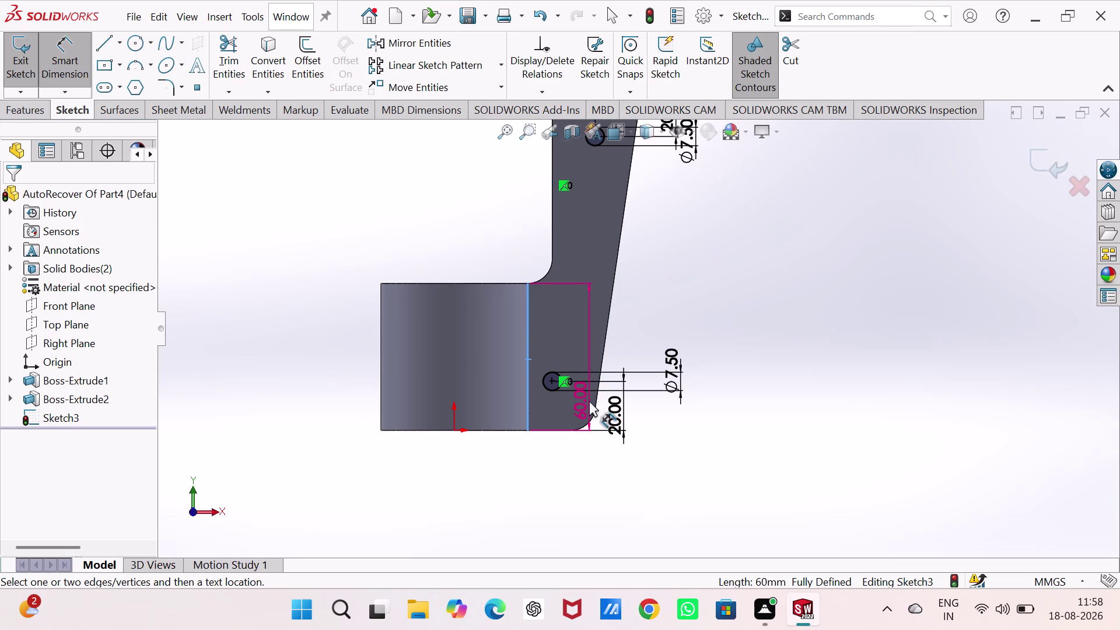
key(Escape)
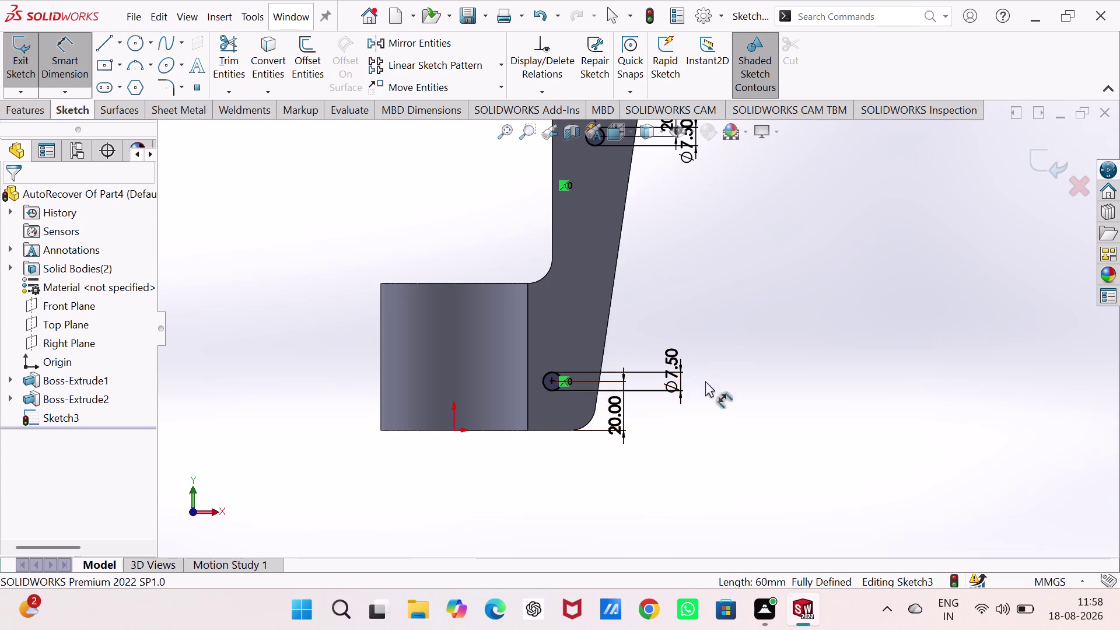
Show the cylinder's centre line, then exit the fully defined Sketch3.
right_drag(780, 427, 802, 309)
right_drag(766, 435, 783, 265)
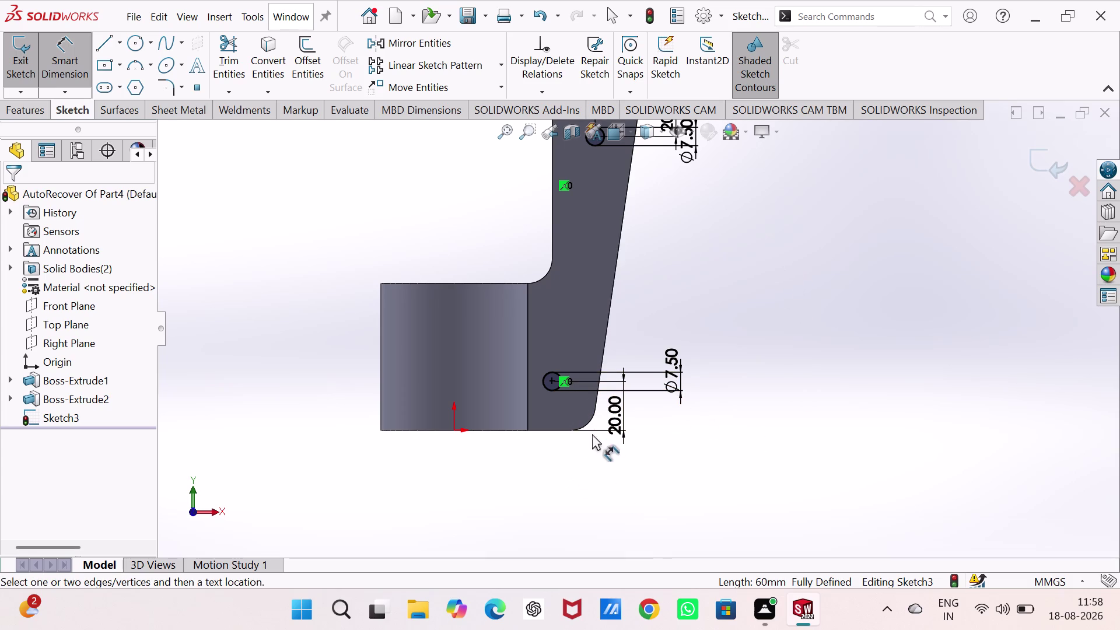
click(596, 408)
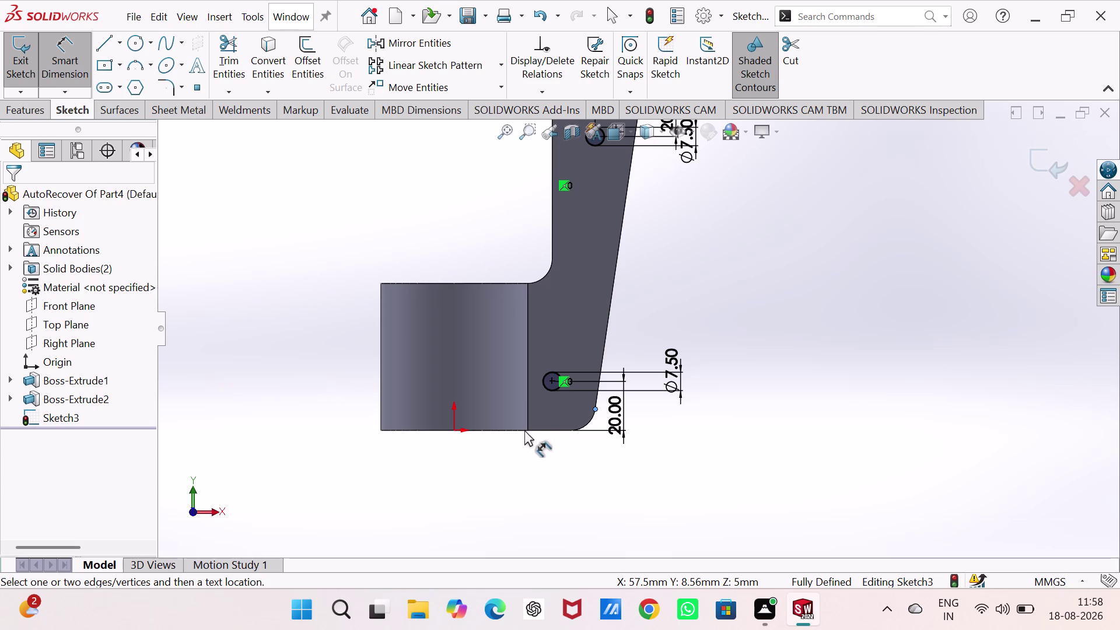
click(453, 429)
double_click(562, 452)
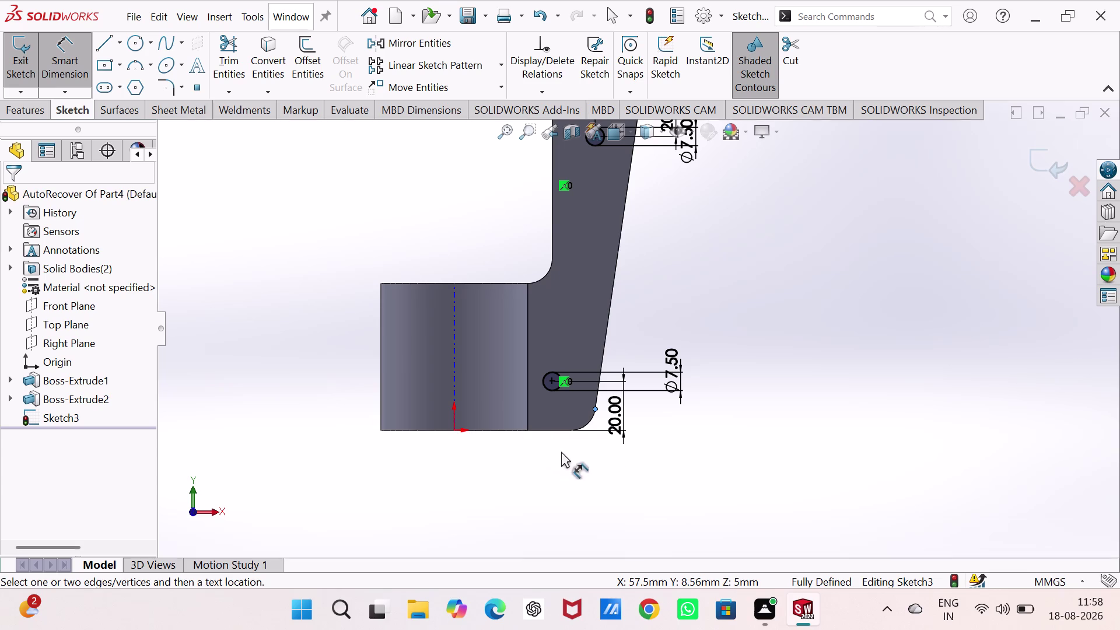
key(Escape)
key(Escape)
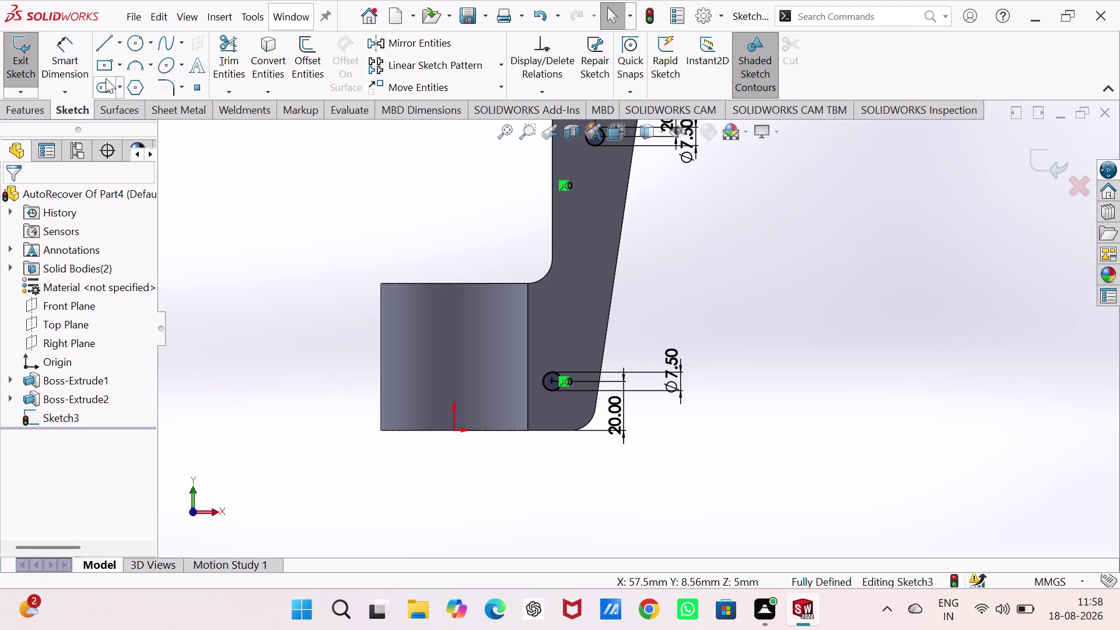
click(9, 44)
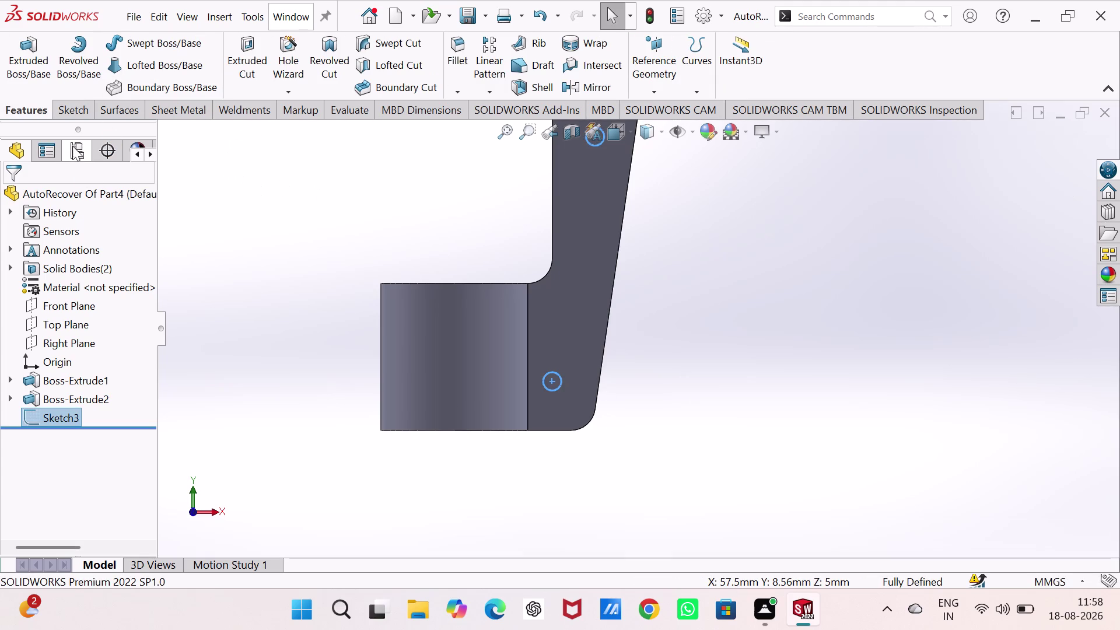
Cut both Sketch3 holes through the arm with a Through All extruded cut.
click(256, 43)
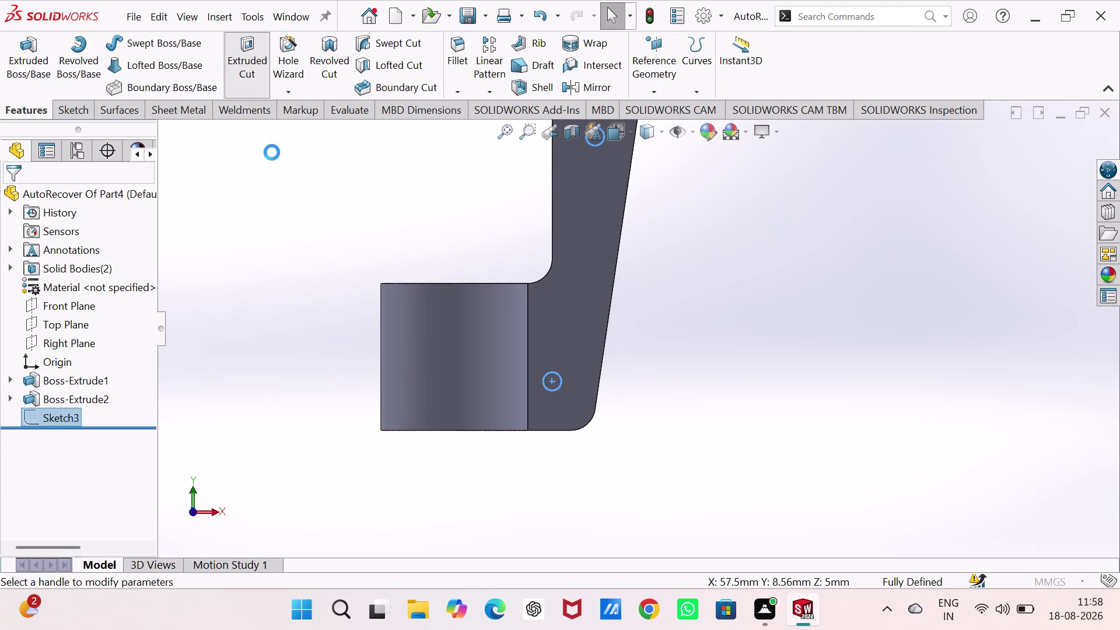
middle_drag(272, 152, 214, 277)
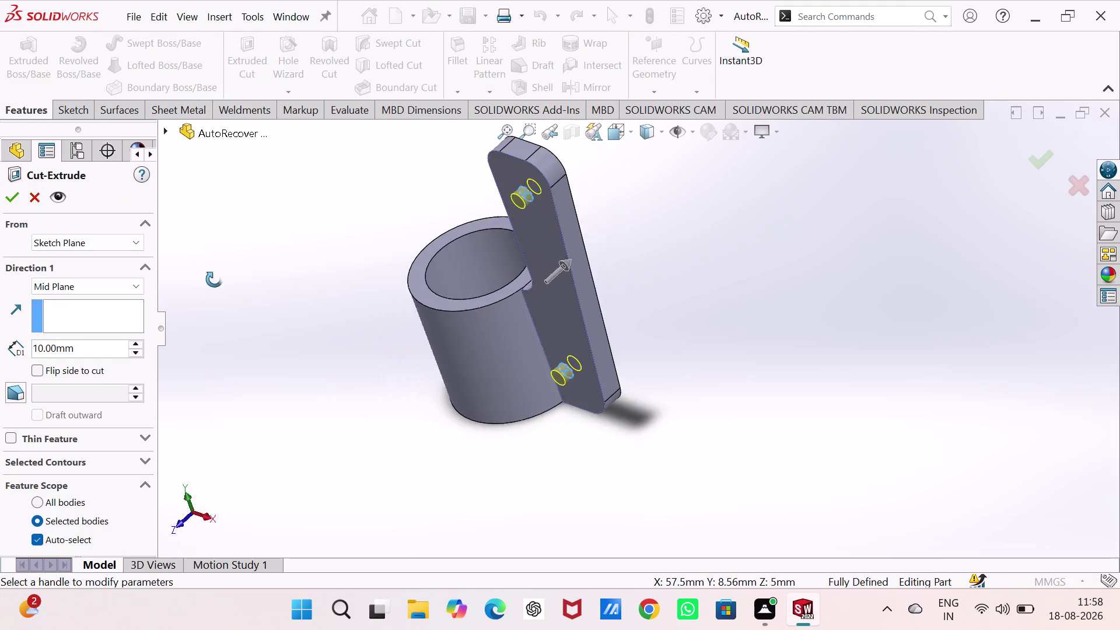
middle_drag(215, 276, 223, 274)
click(96, 285)
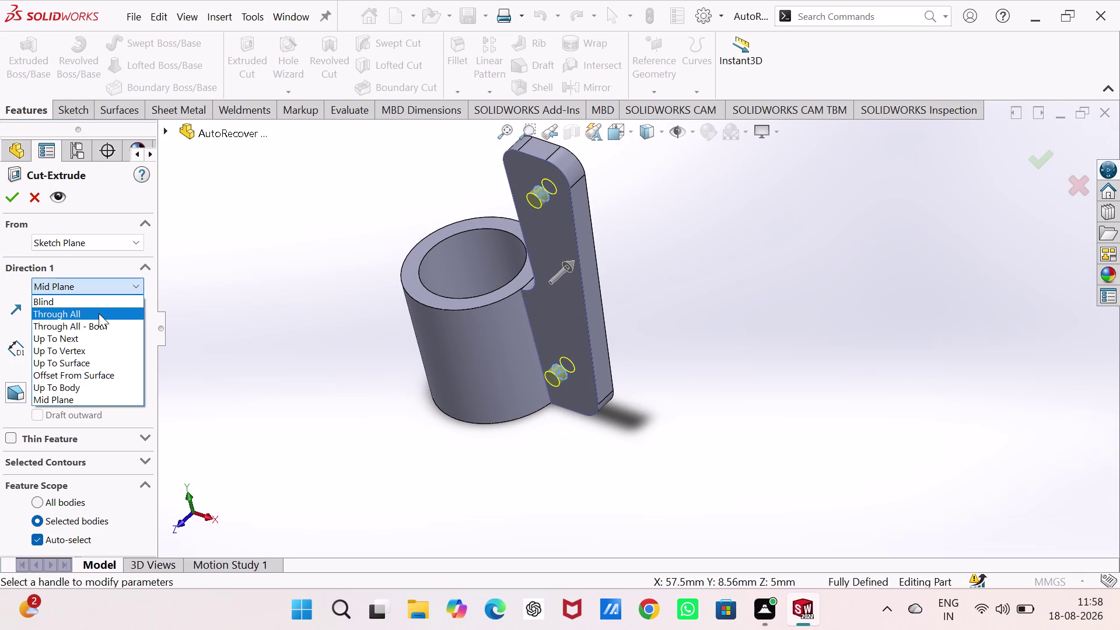
click(98, 313)
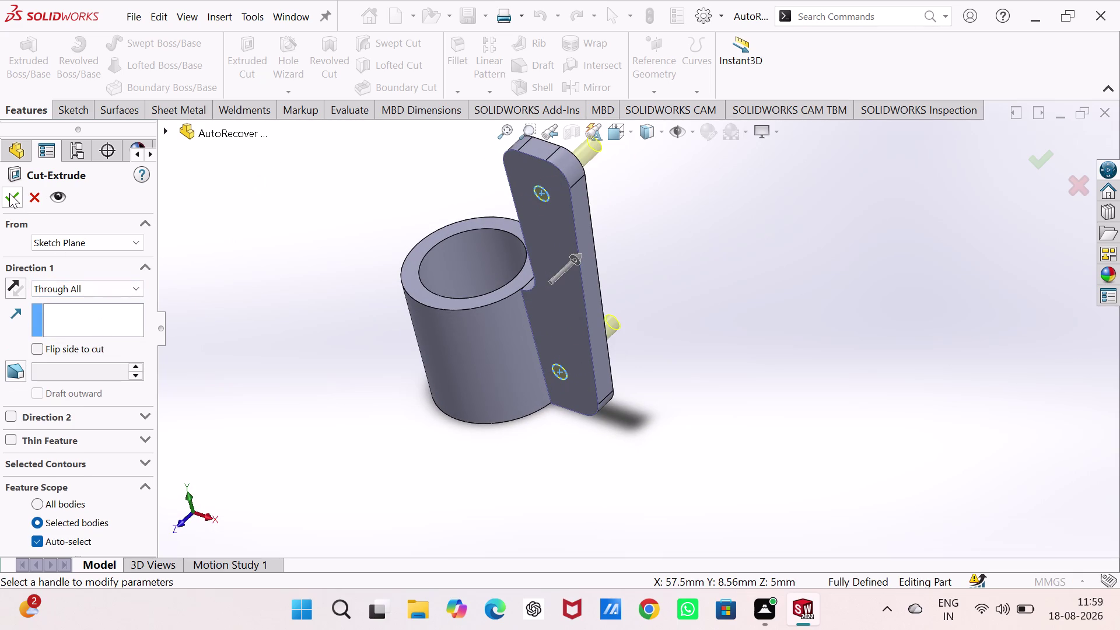
click(10, 193)
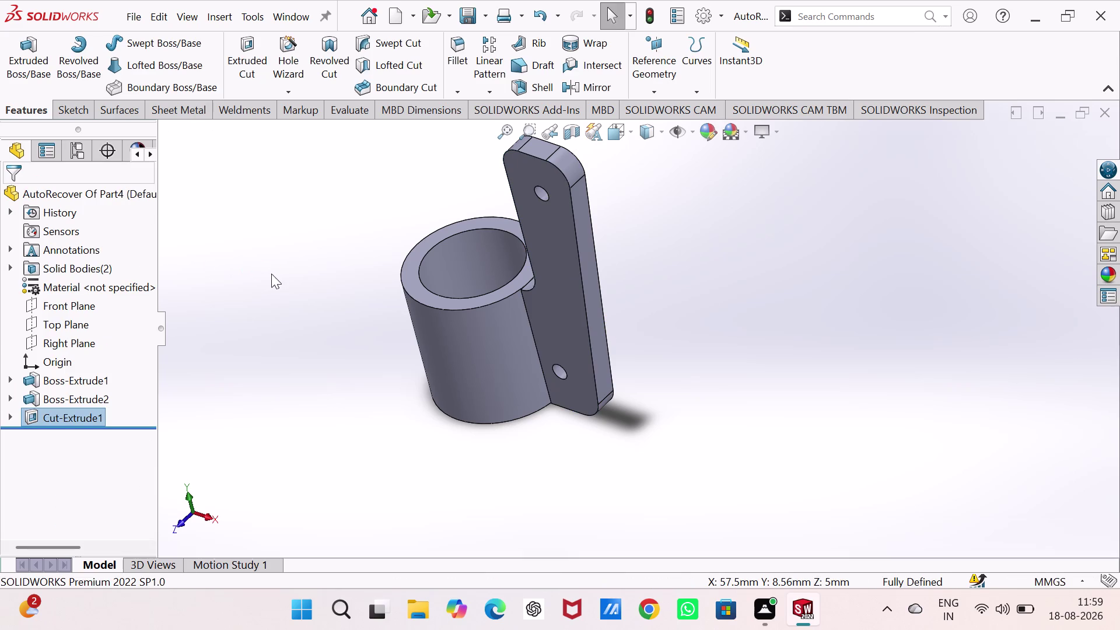
click(271, 274)
middle_drag(266, 268, 313, 182)
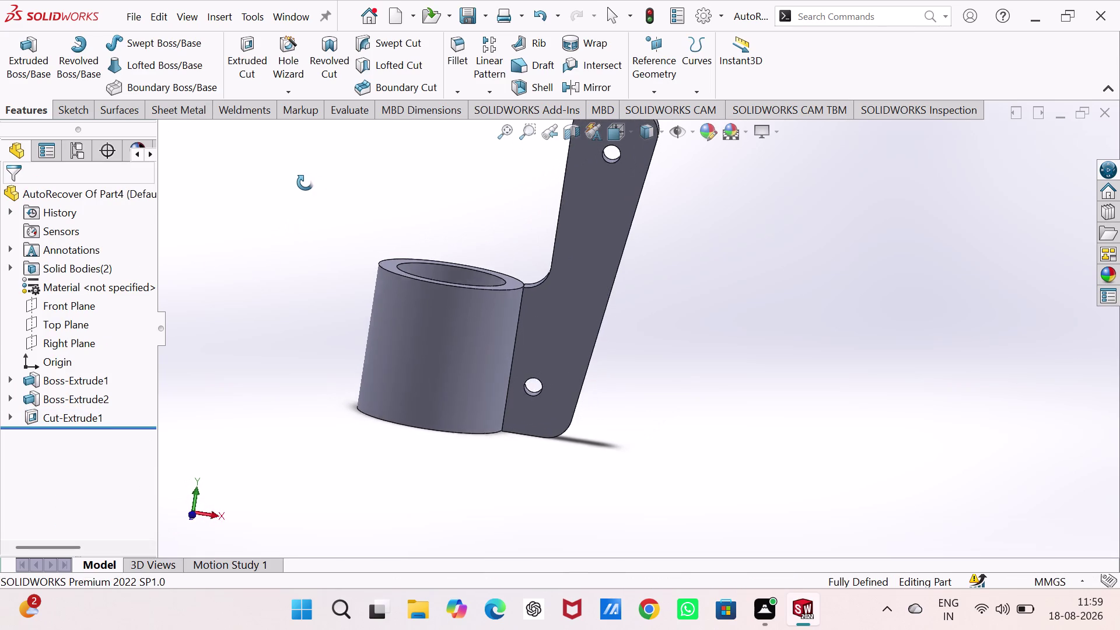
middle_drag(312, 182, 300, 181)
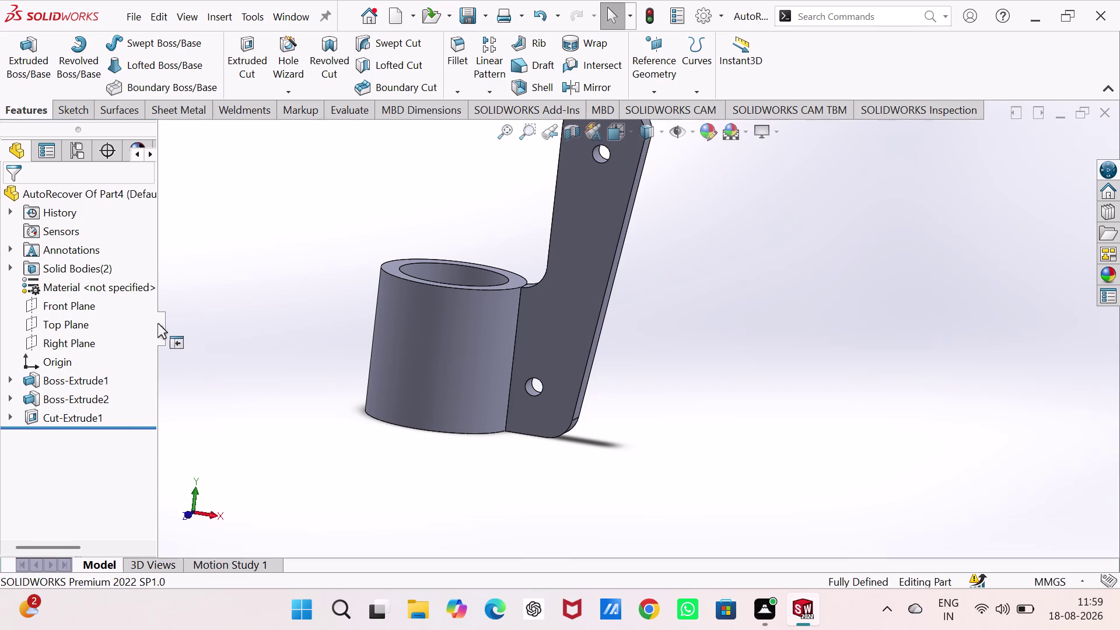
click(72, 418)
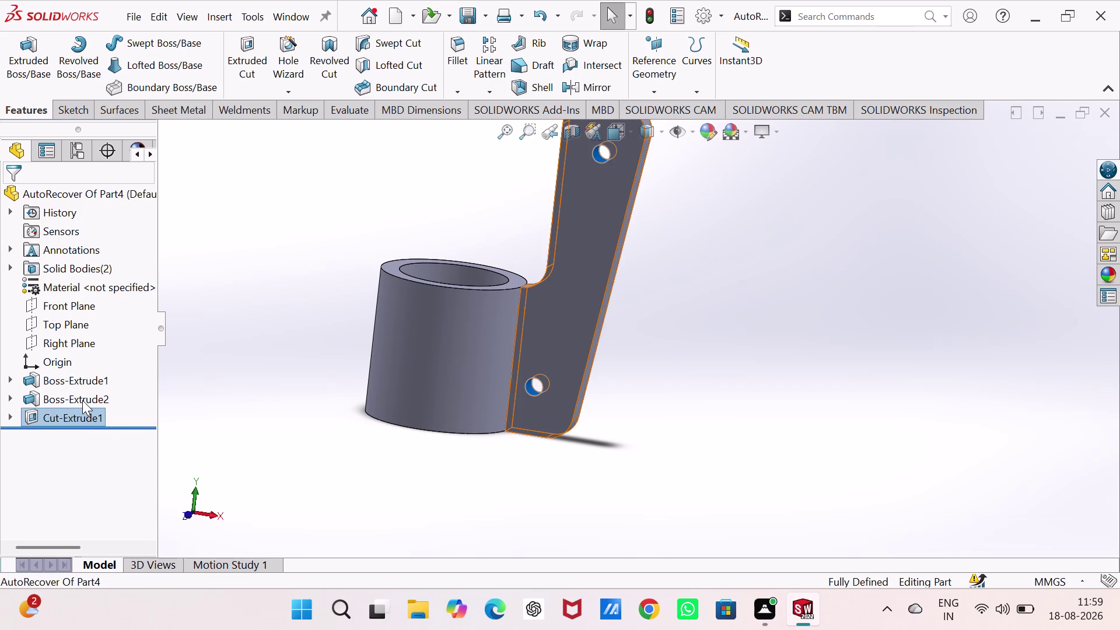
click(82, 400)
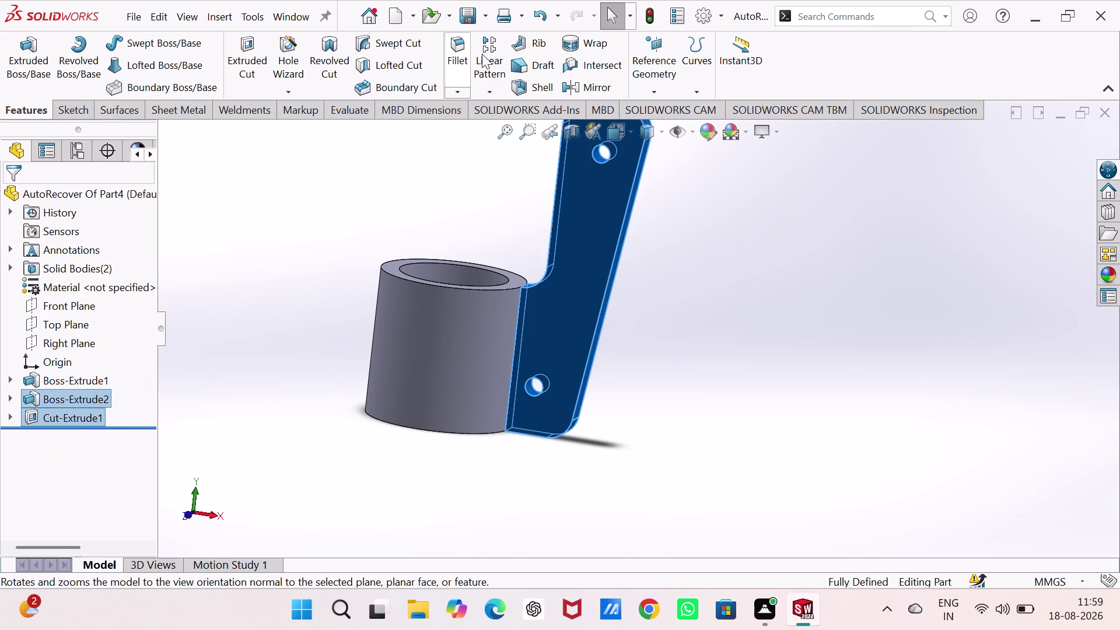
click(576, 83)
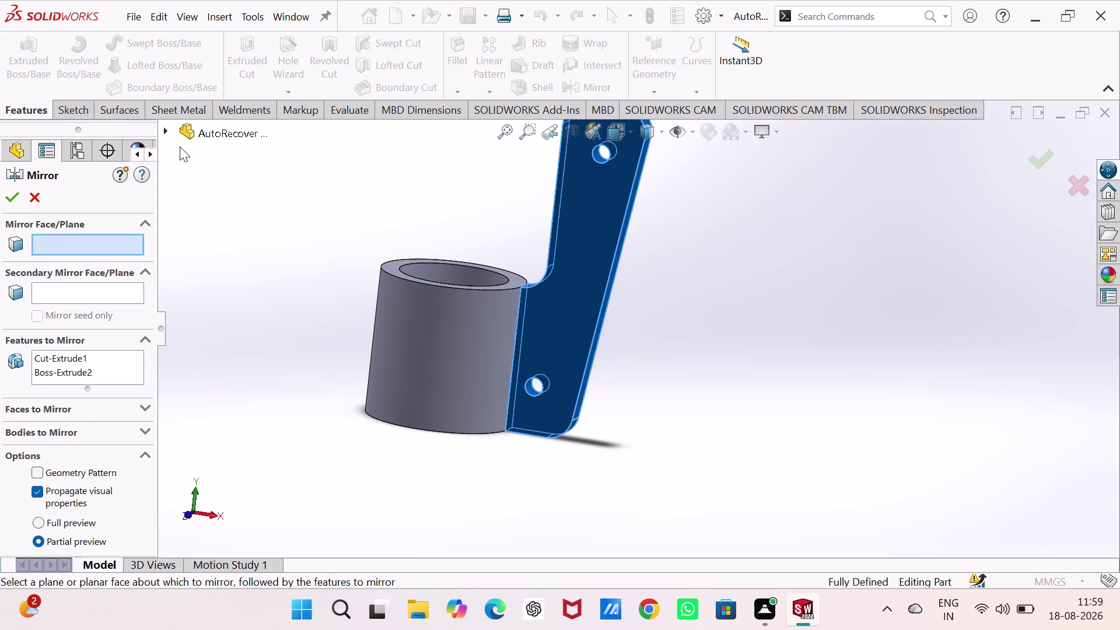
click(164, 132)
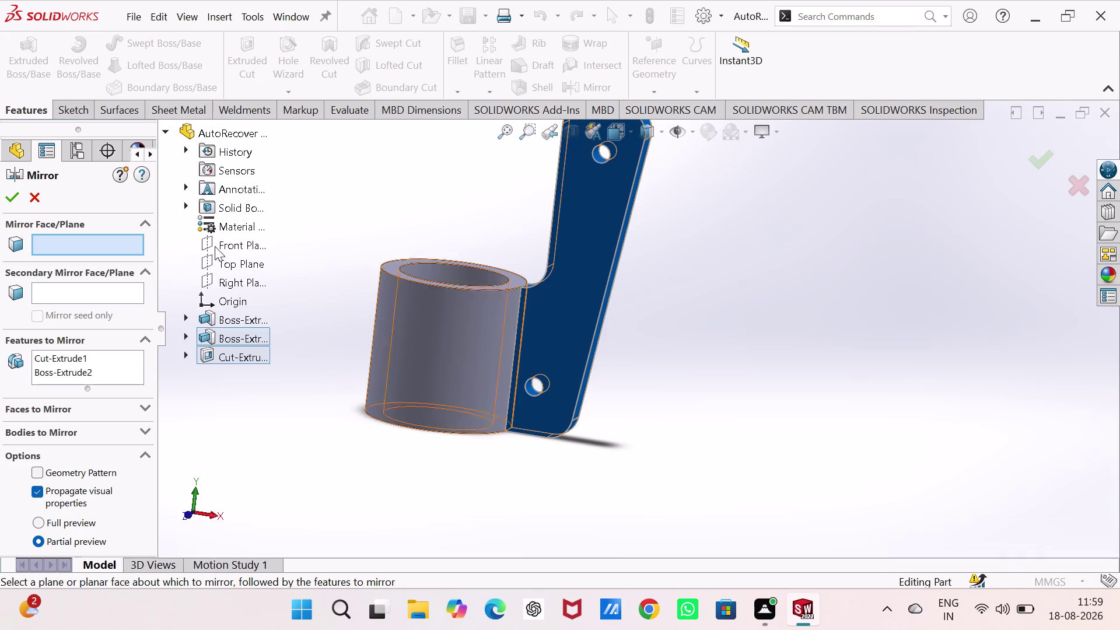
click(232, 279)
click(15, 195)
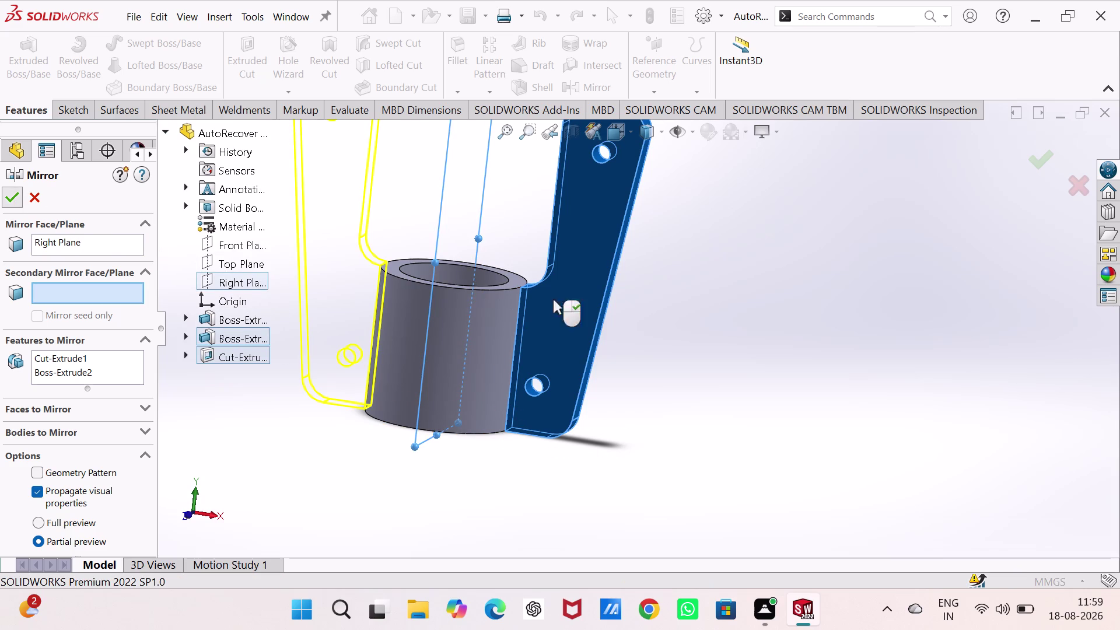
scroll(up, 3)
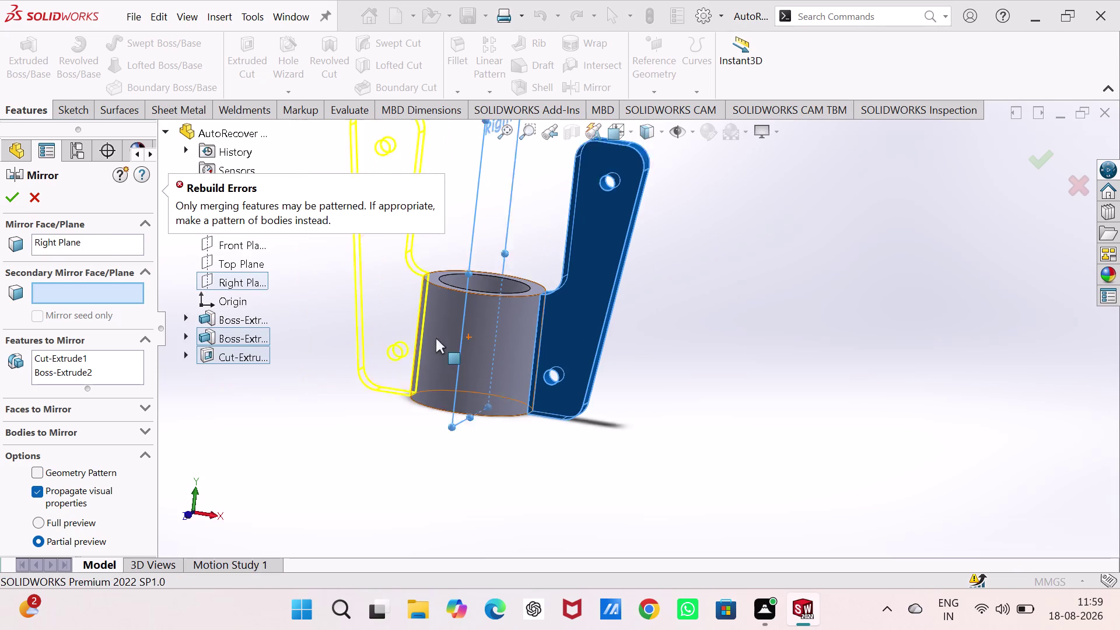
scroll(up, 3)
scroll(up, 3)
scroll(down, 3)
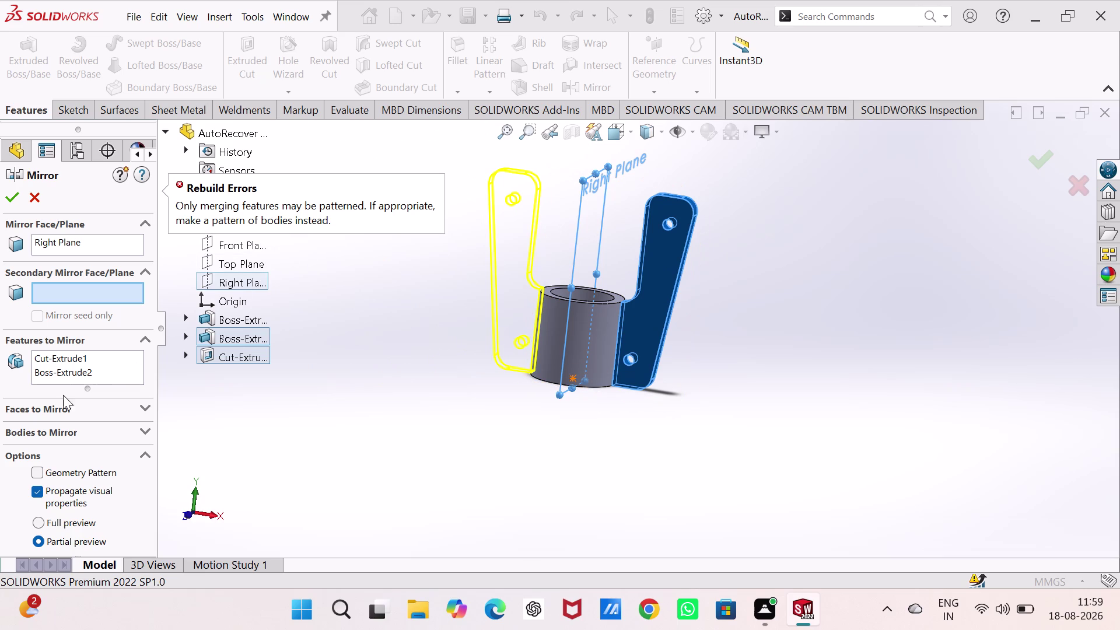
scroll(down, 3)
scroll(down, 3)
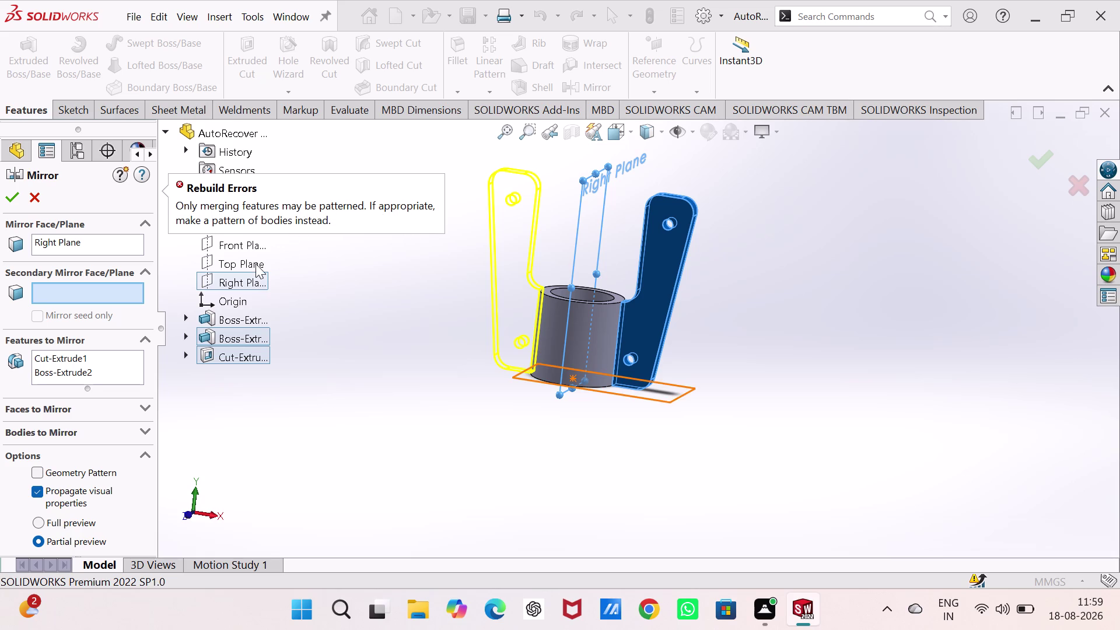
scroll(down, 3)
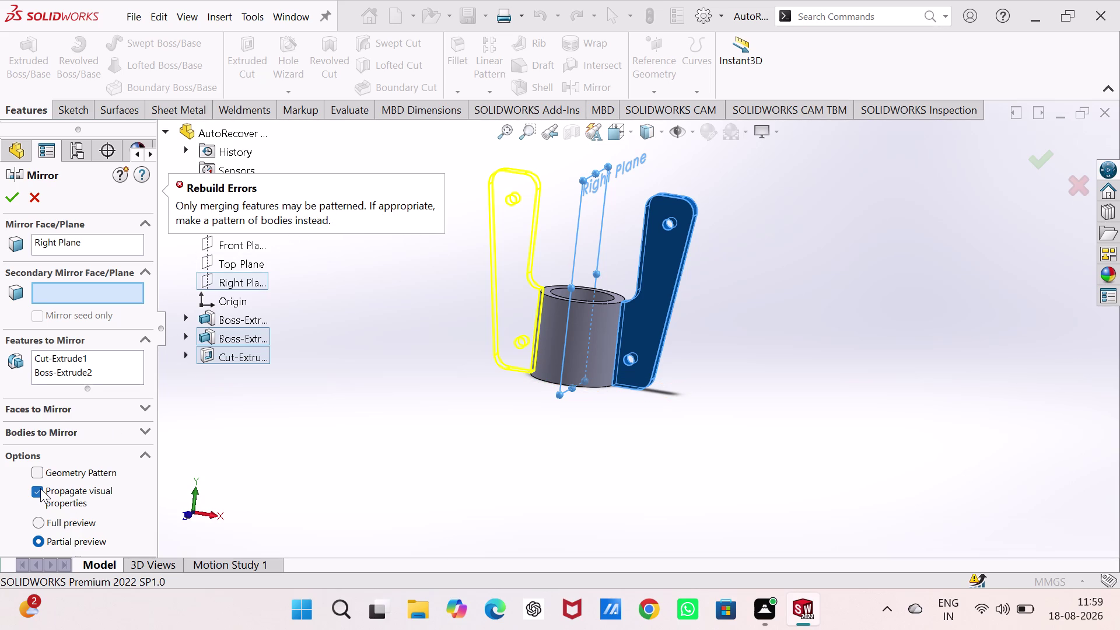
click(39, 525)
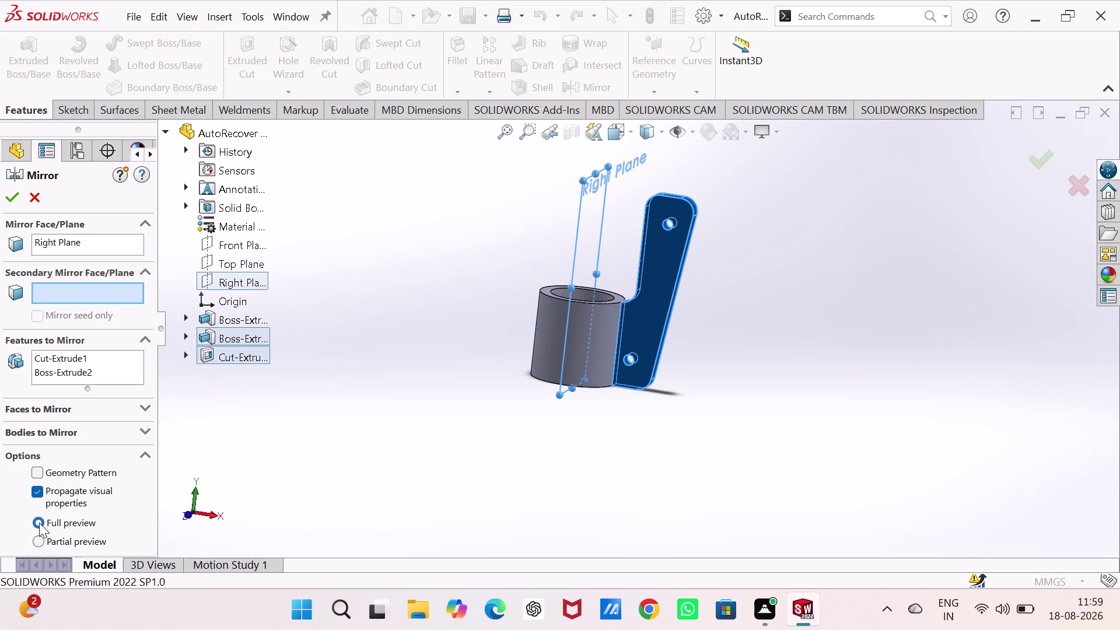
click(39, 523)
click(37, 543)
click(37, 490)
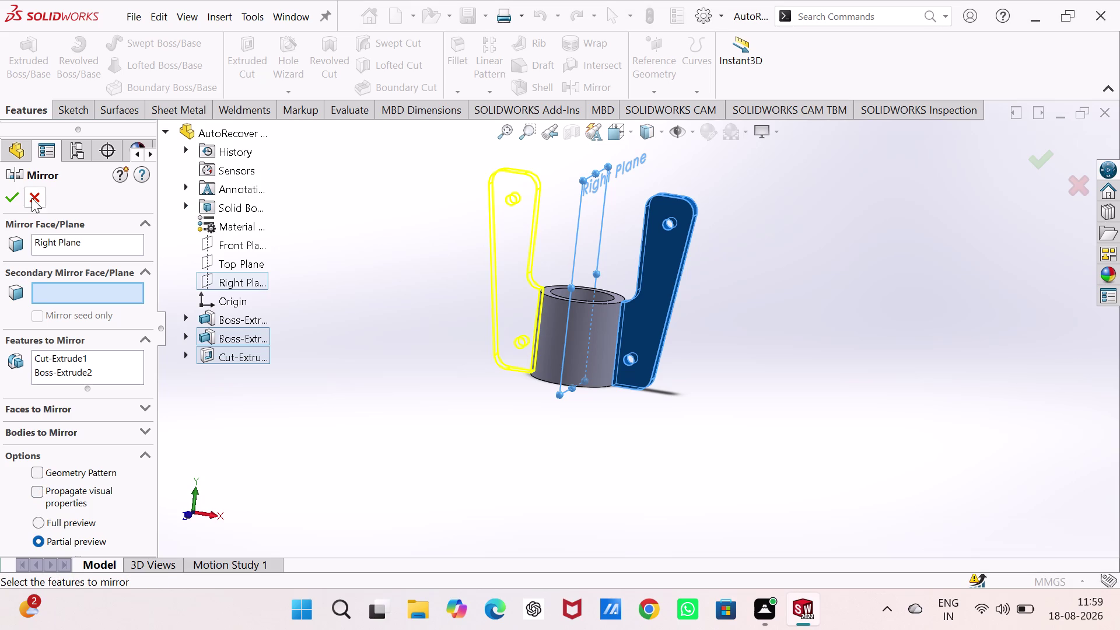
click(8, 198)
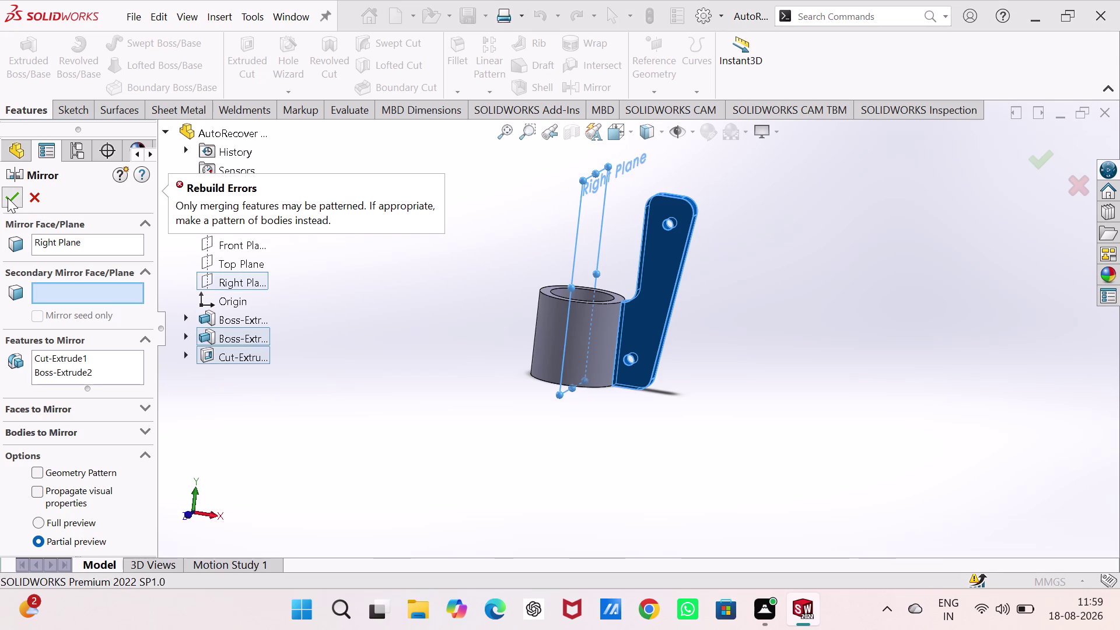
click(31, 491)
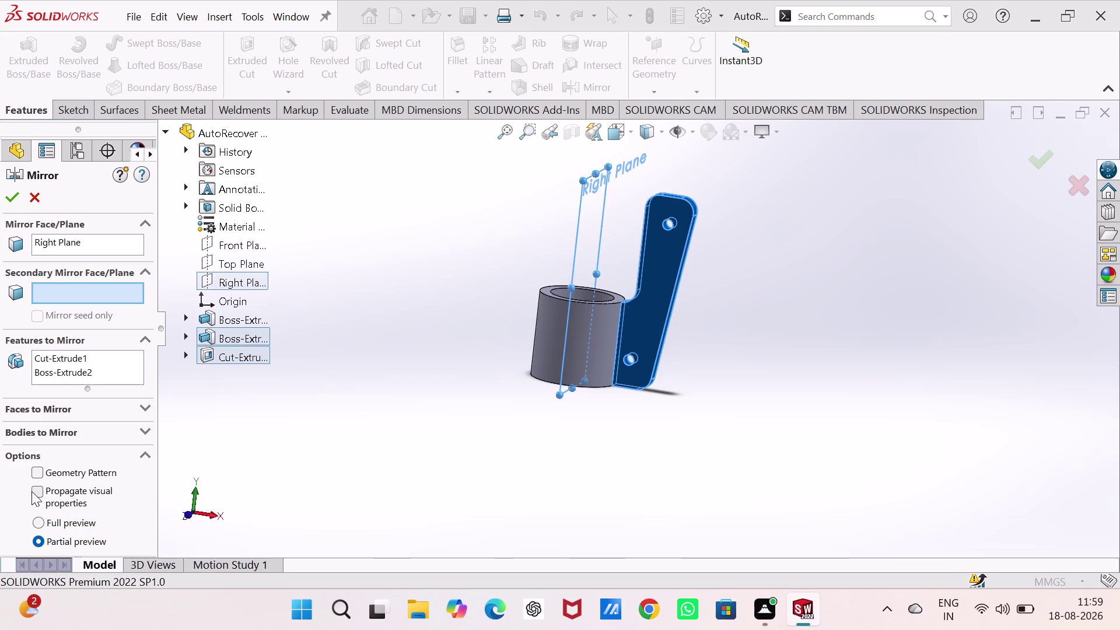
click(10, 200)
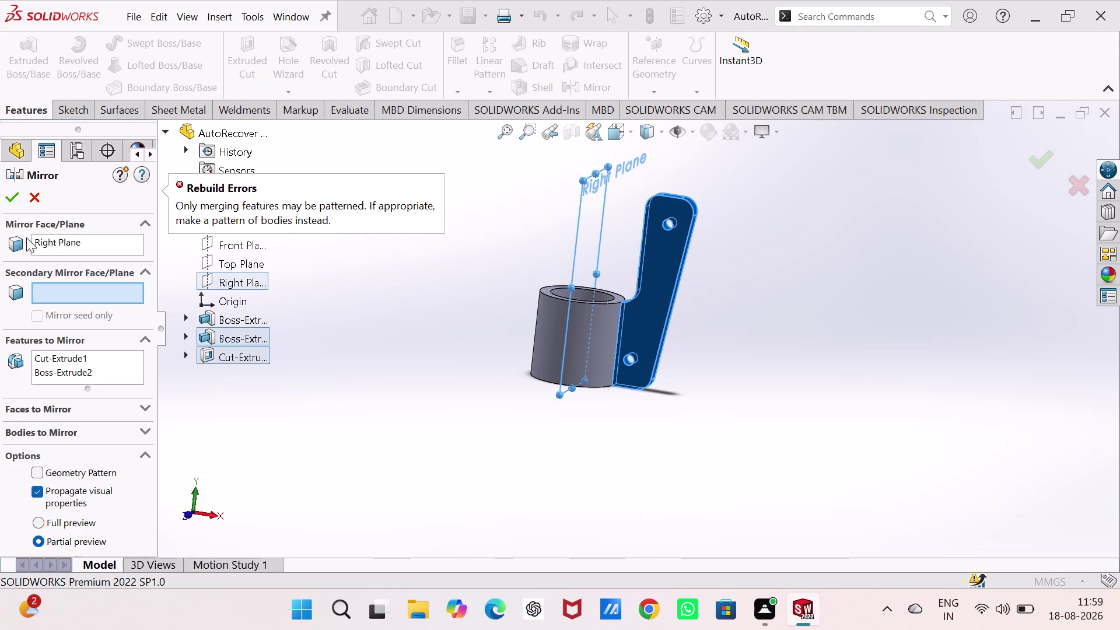
click(79, 289)
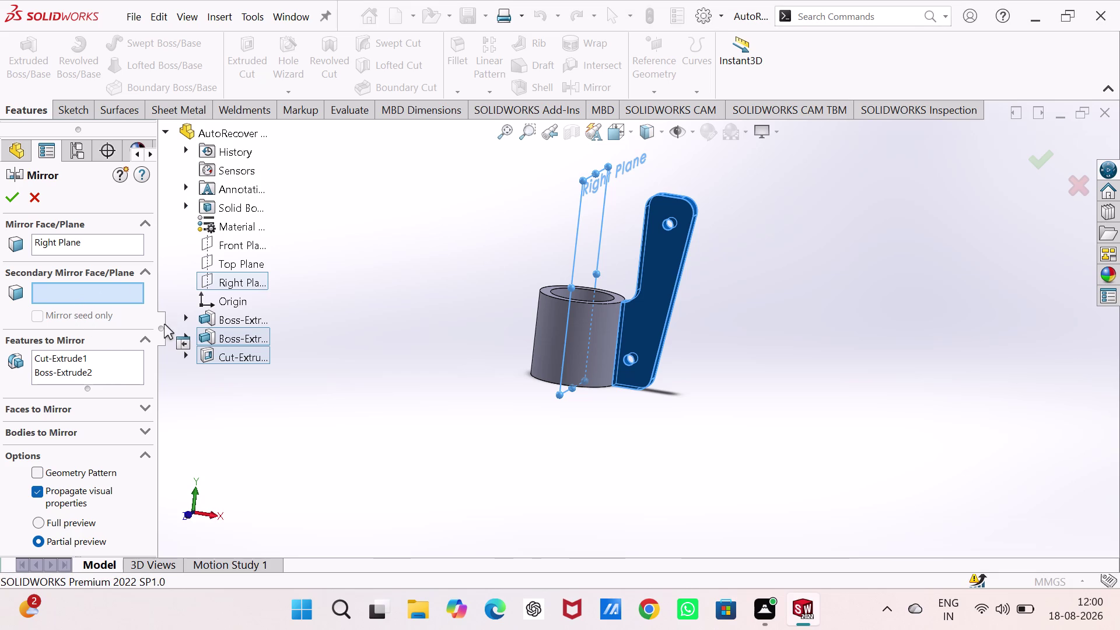
scroll(down, 3)
scroll(down, 3)
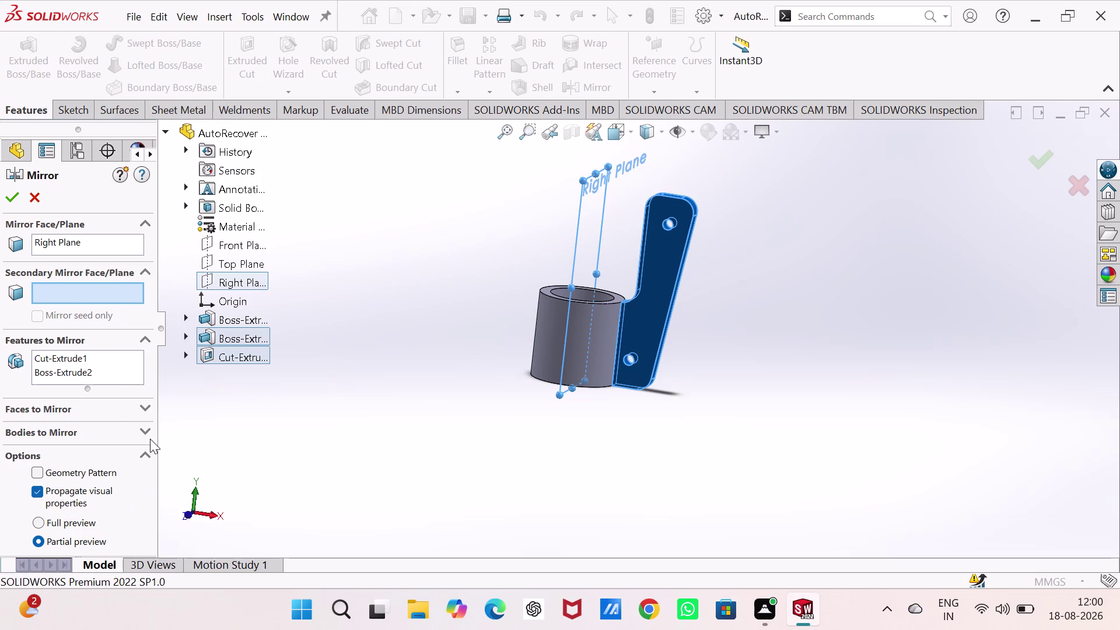
click(39, 191)
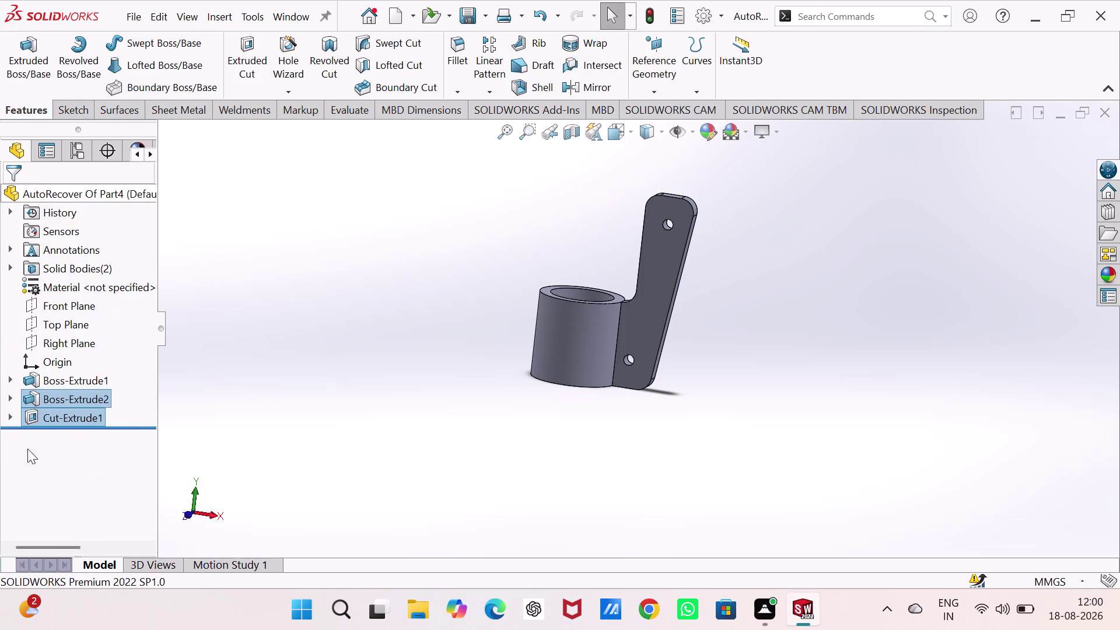
Mirror only Boss-Extrude2 across the Right Plane, then dismiss the resulting rebuild error.
click(262, 427)
click(85, 404)
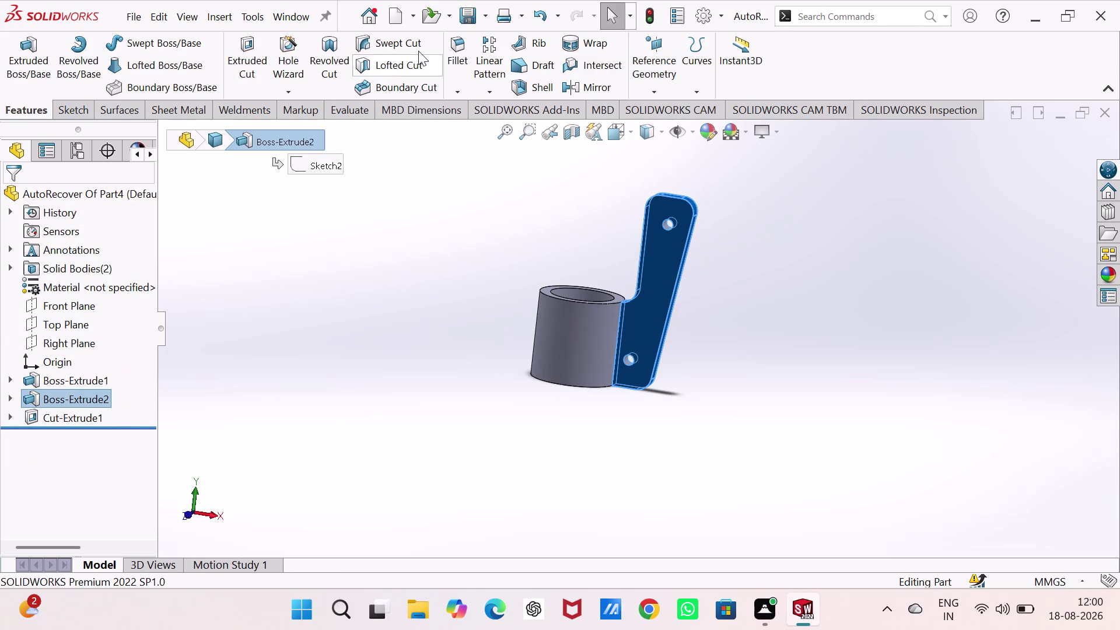
click(593, 91)
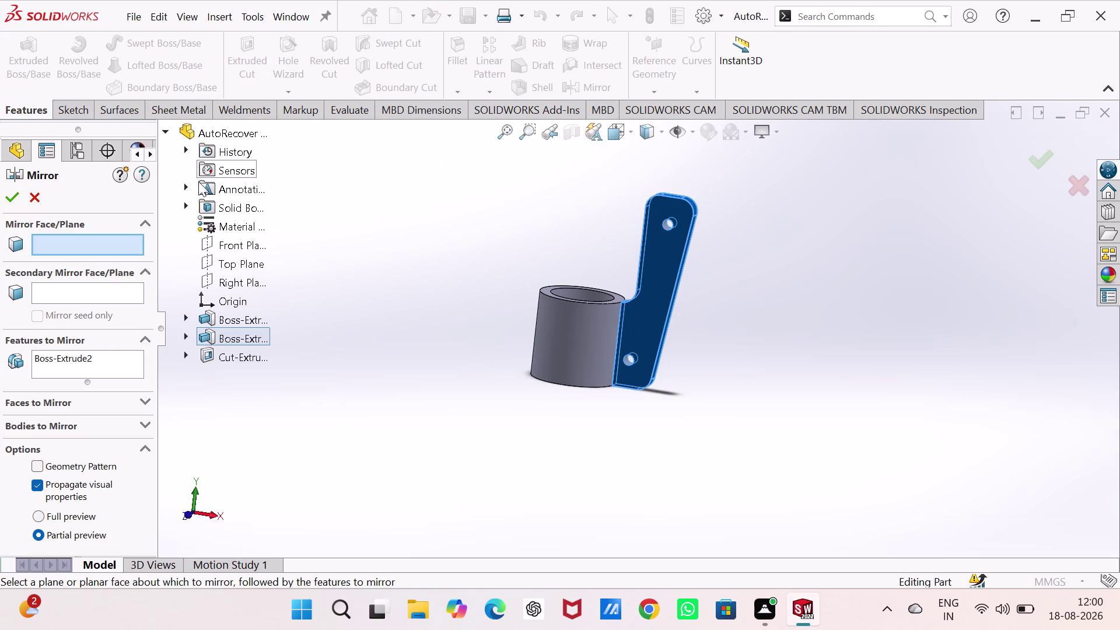
click(242, 280)
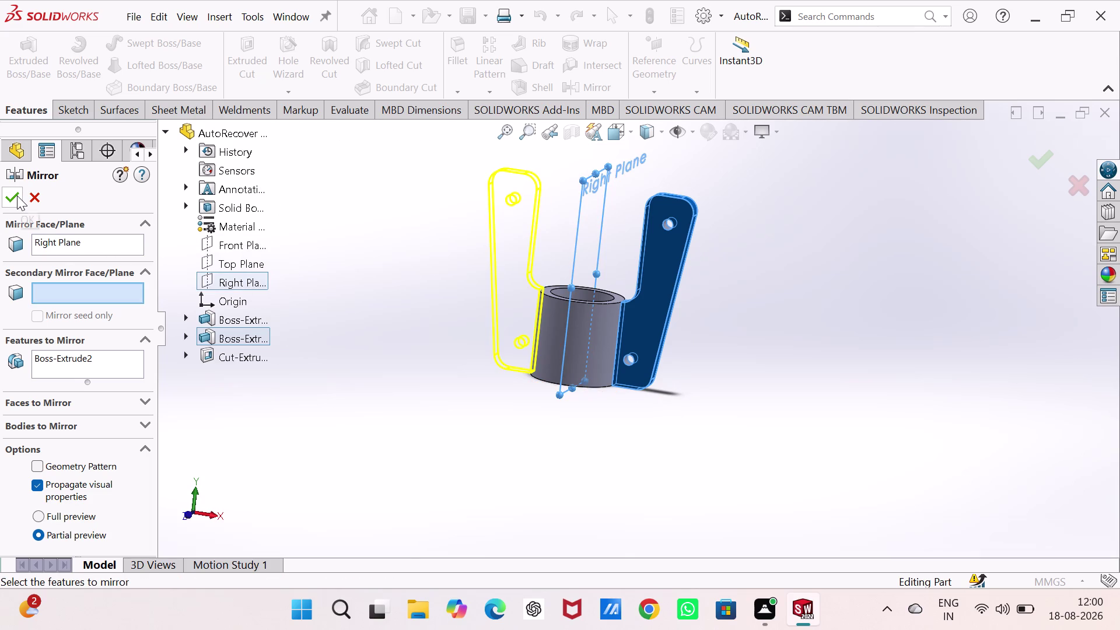
click(17, 195)
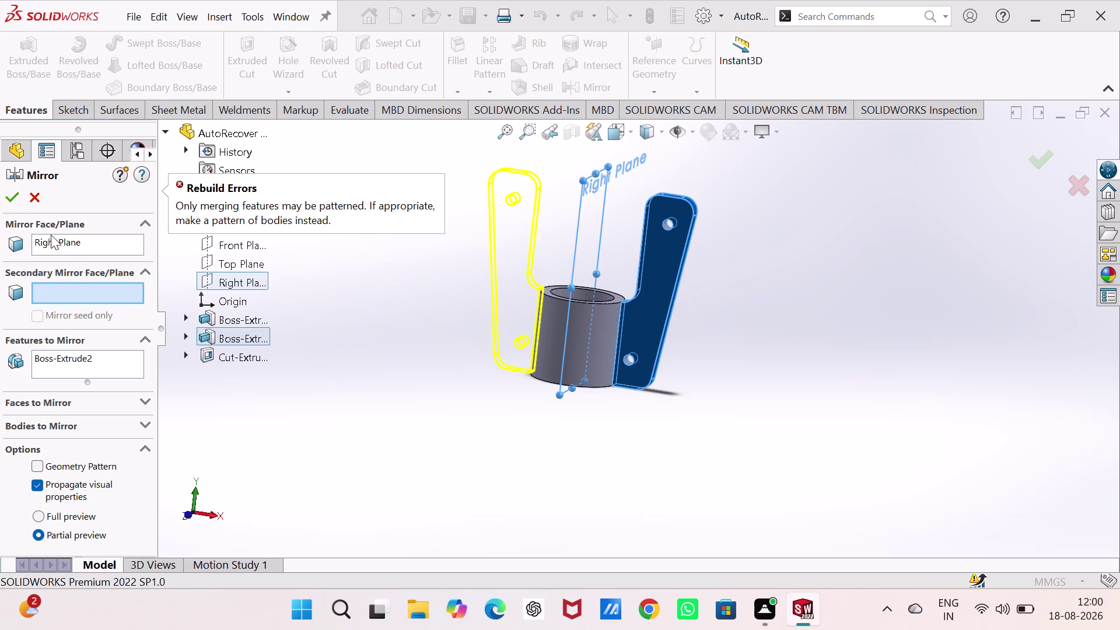
click(36, 194)
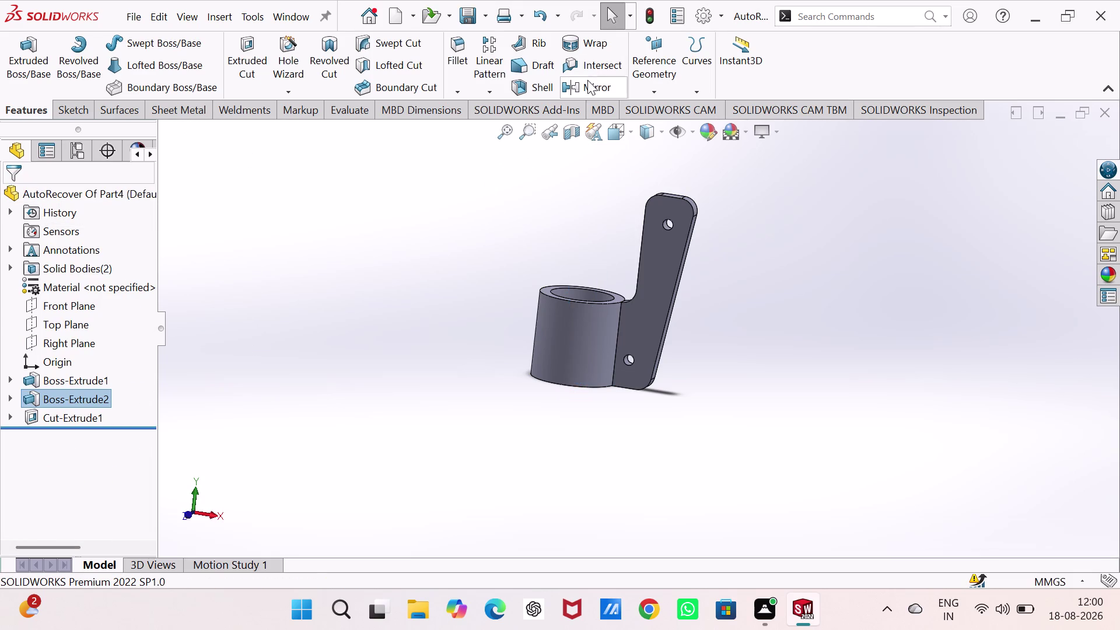
Start a new Mirror with Boss-Extrude2 and Cut-Extrude1 as the features to mirror.
click(586, 87)
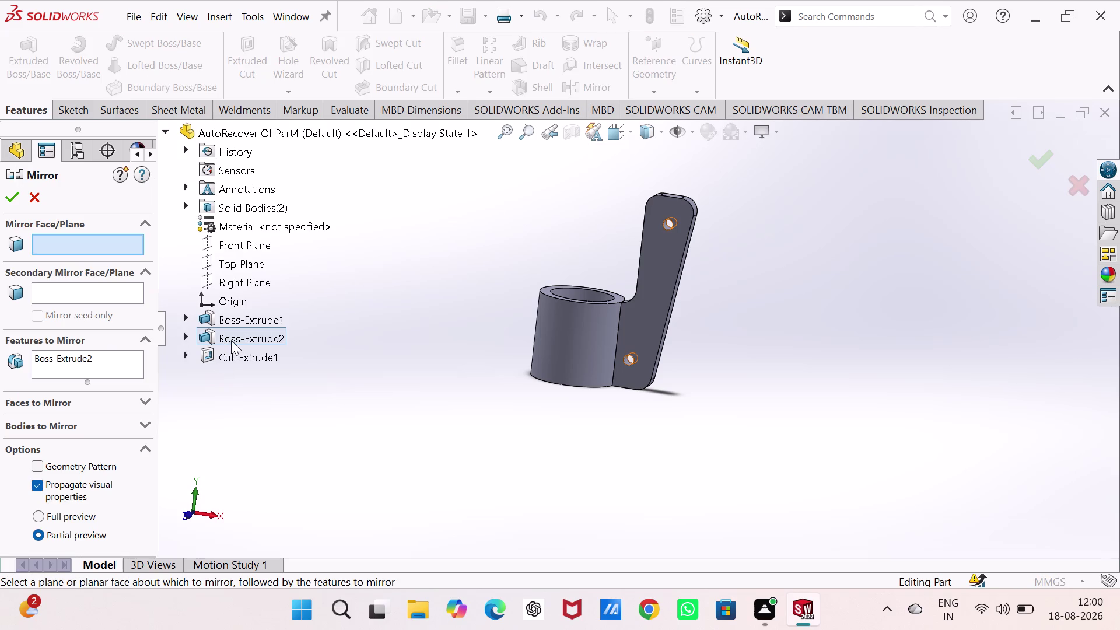
click(231, 338)
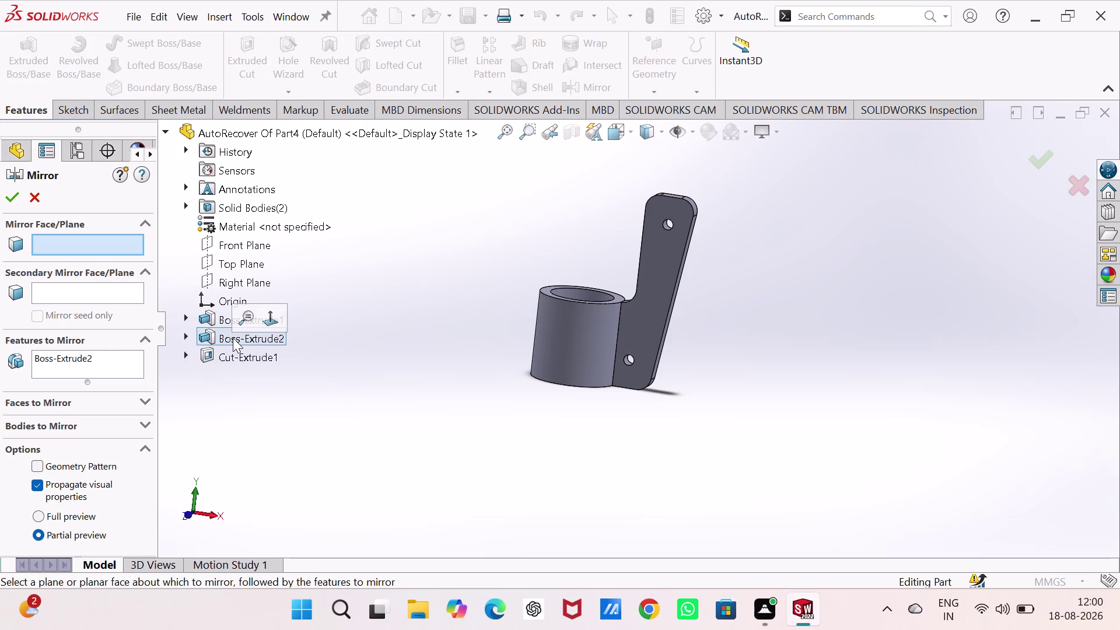
click(234, 358)
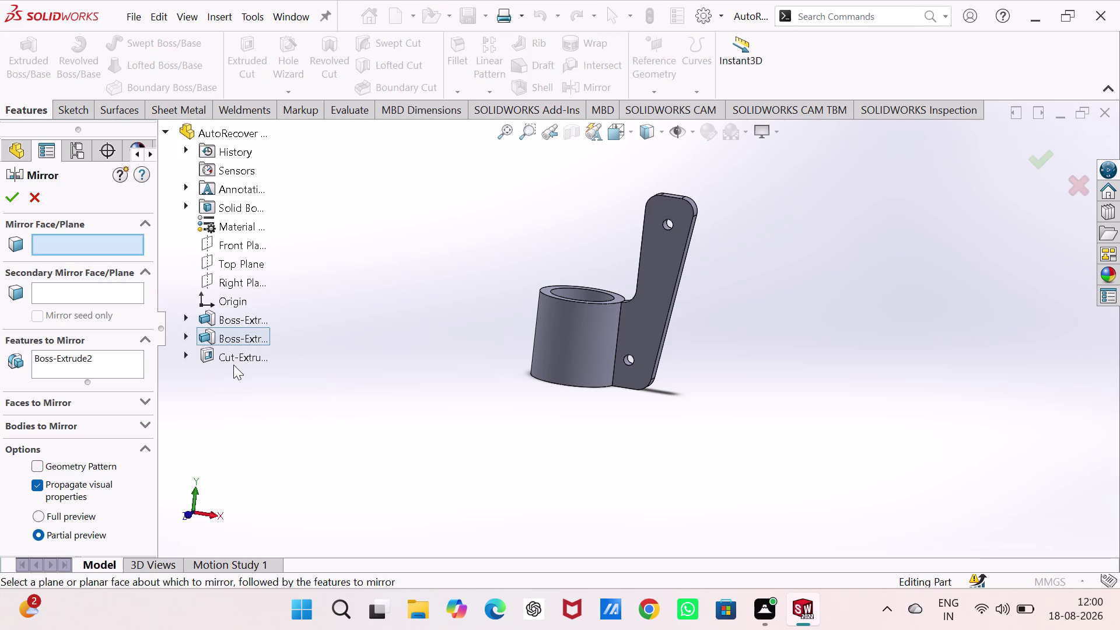
click(233, 361)
click(119, 372)
click(230, 359)
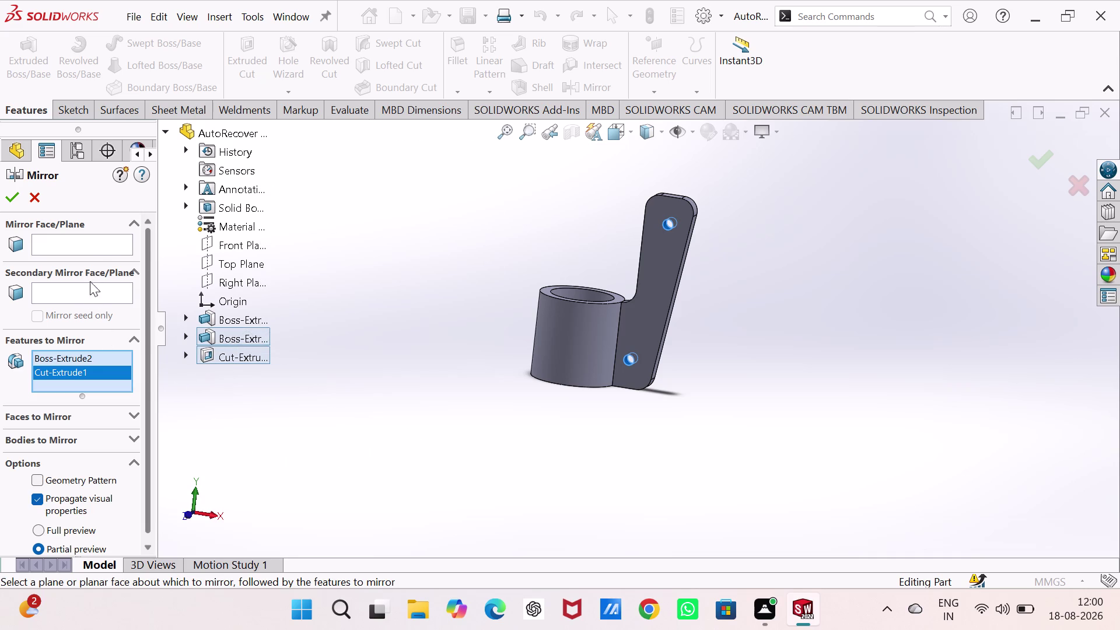
click(94, 242)
scroll(down, 3)
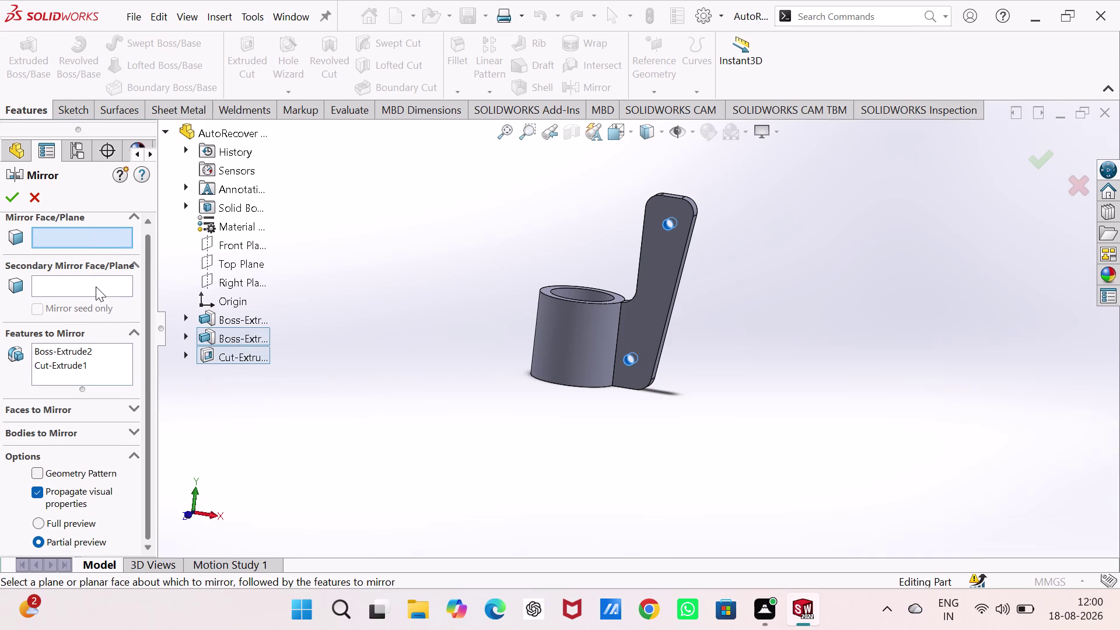
Expand and review the Bodies to Mirror options, then collapse them.
click(114, 428)
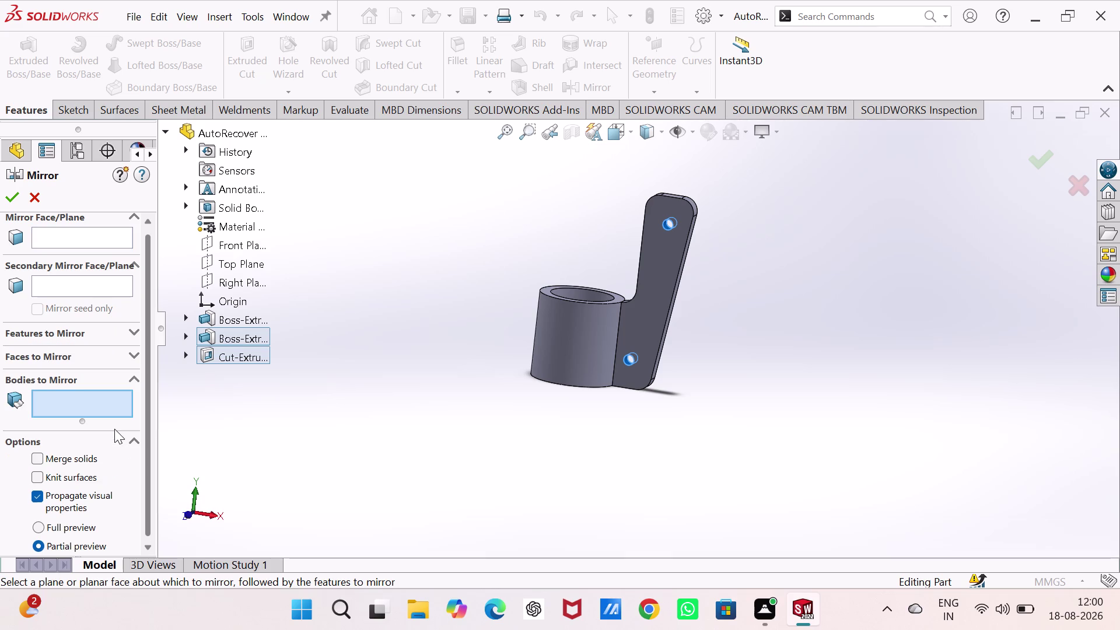
double_click(94, 404)
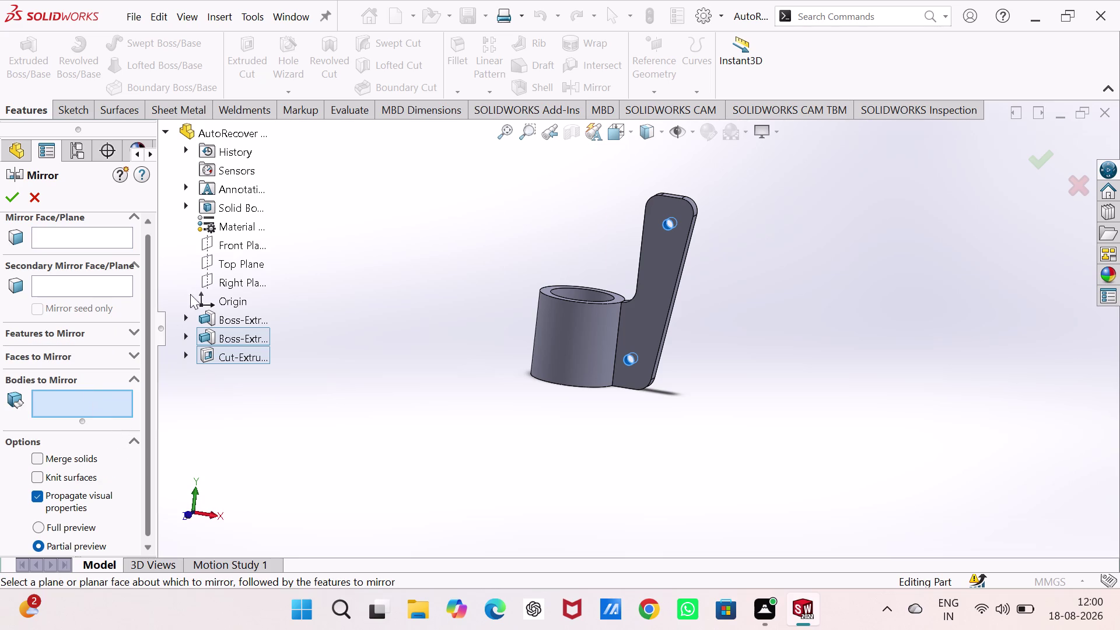
click(246, 275)
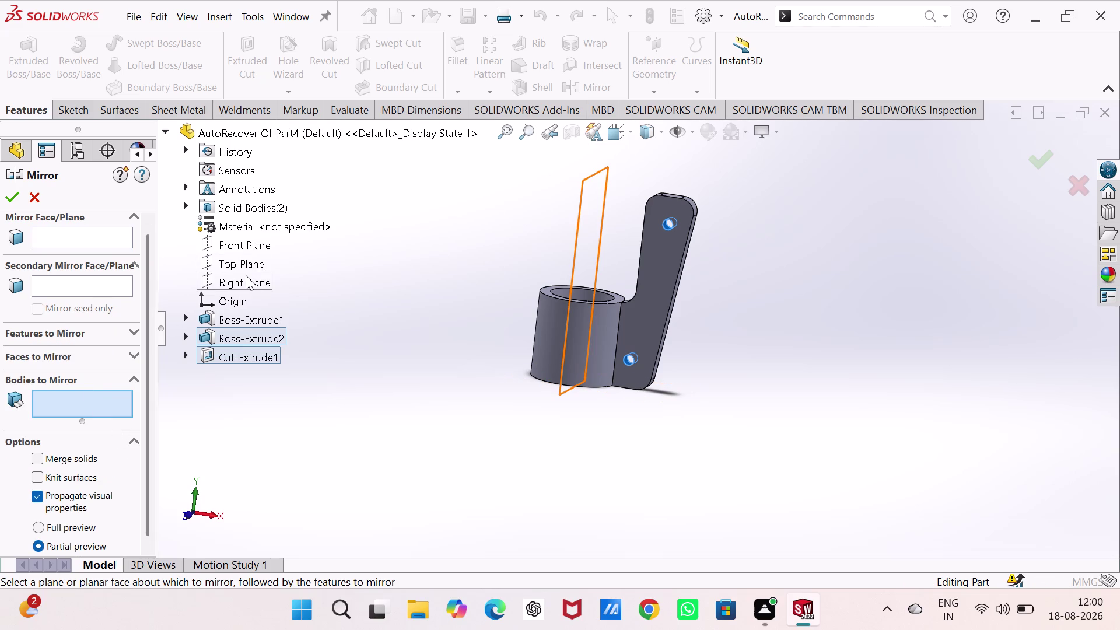
click(244, 265)
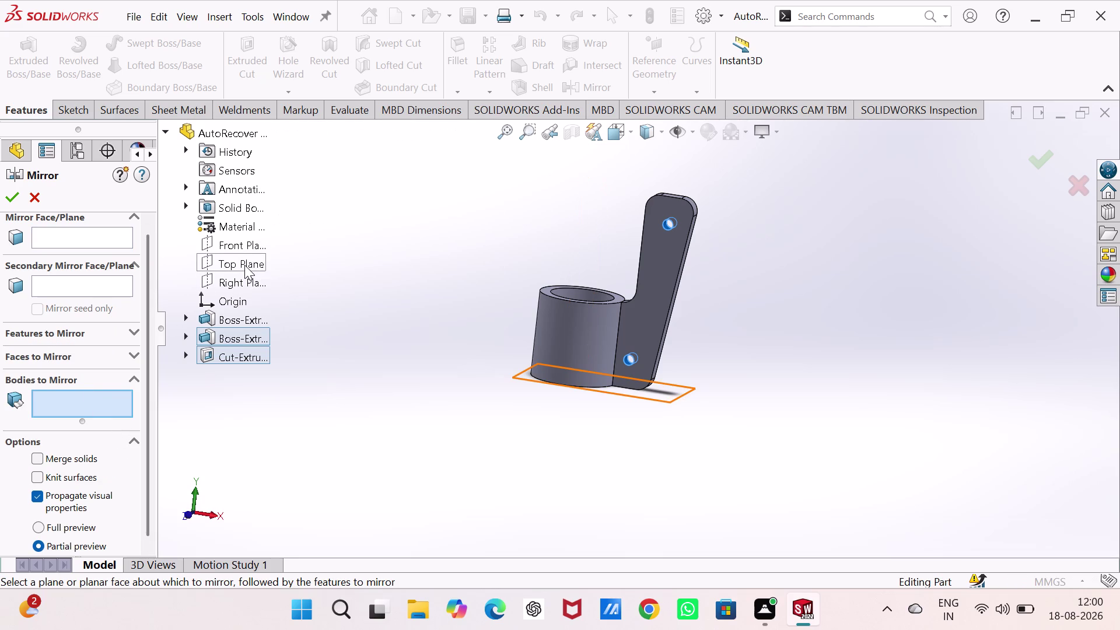
click(242, 244)
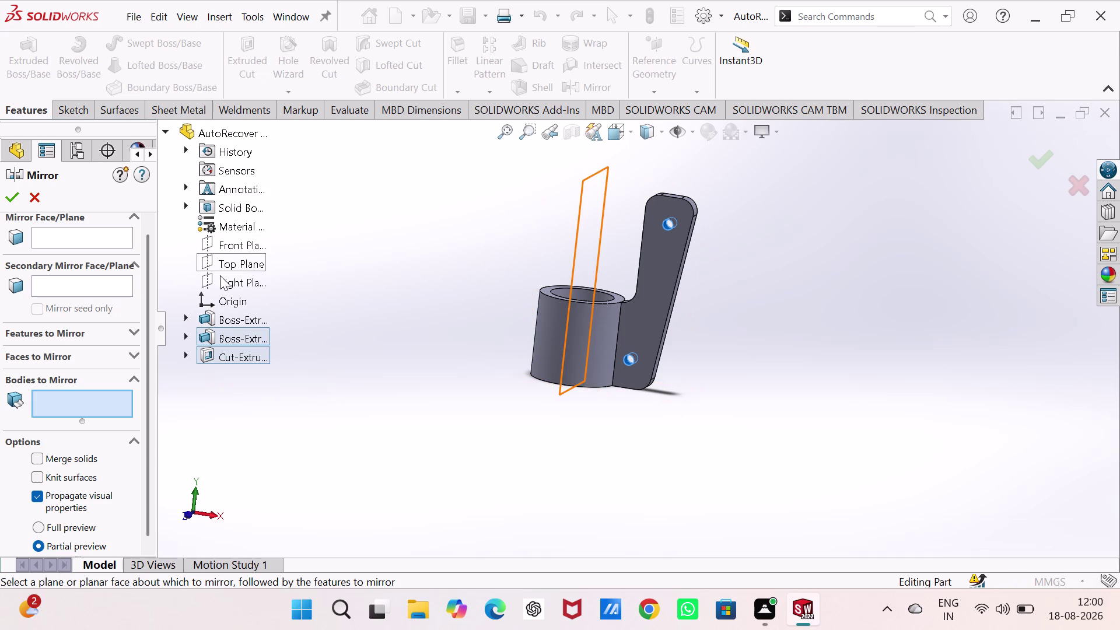
double_click(219, 285)
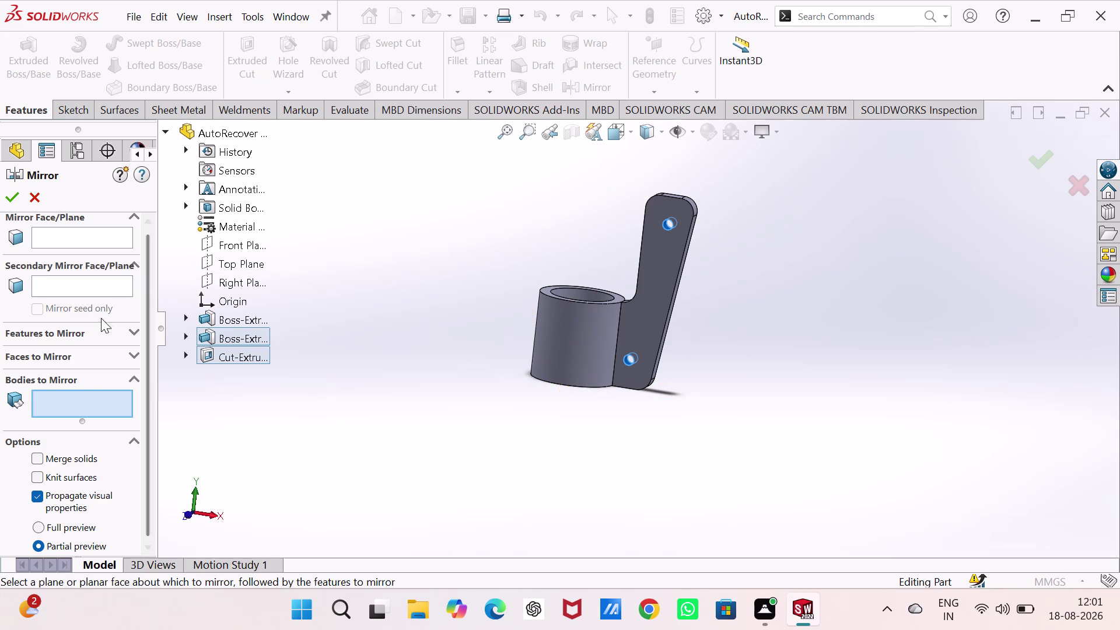
click(136, 377)
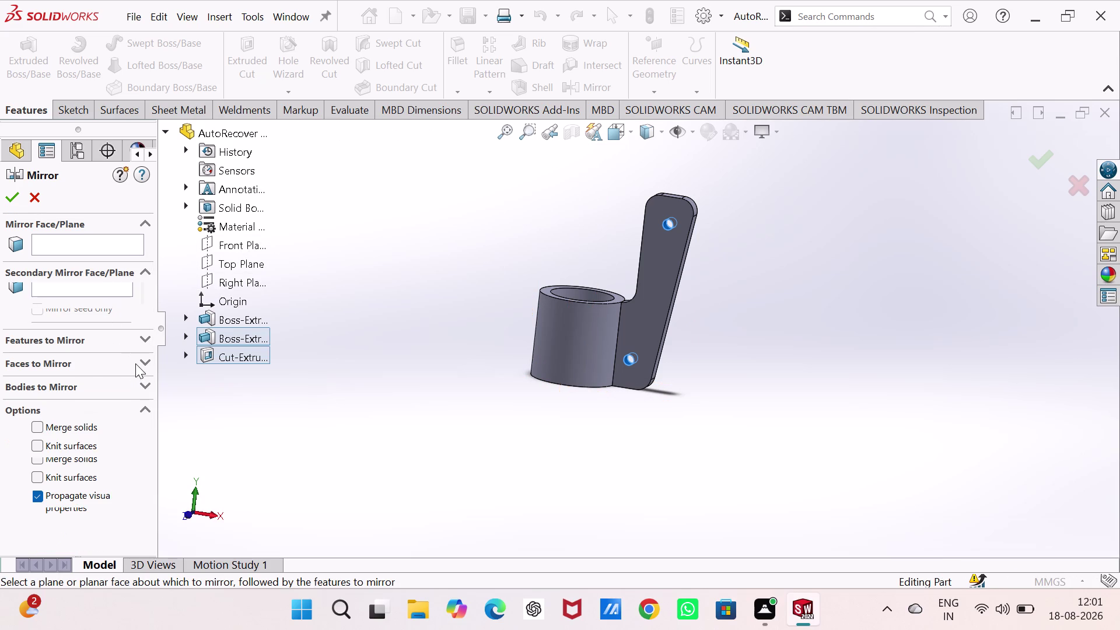
Recheck the features list and set the Right Plane as the mirror plane.
click(138, 358)
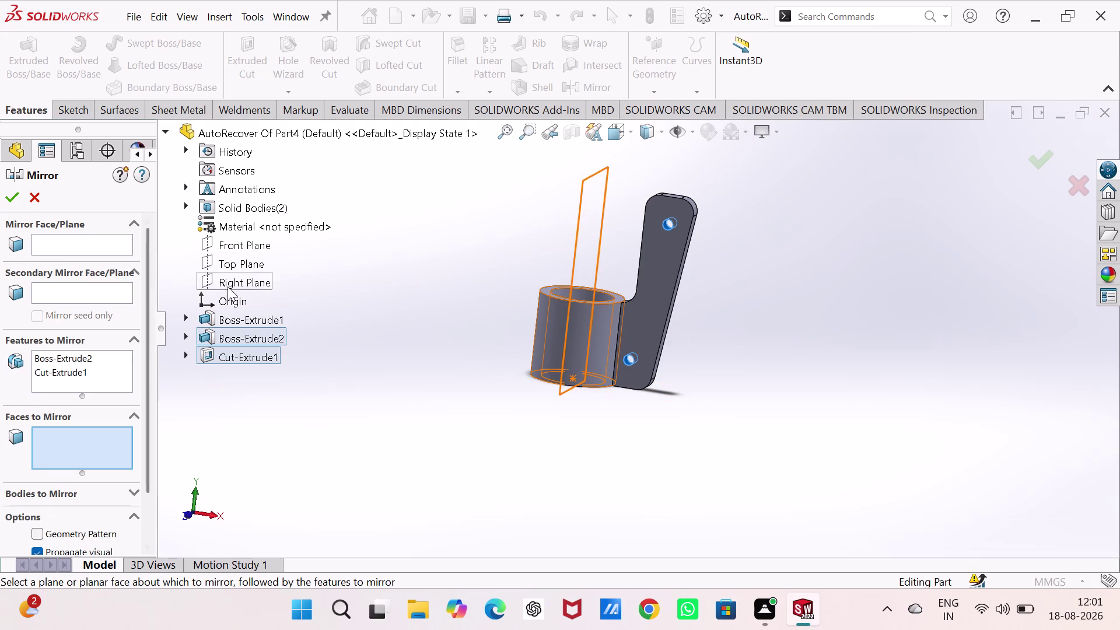
click(234, 282)
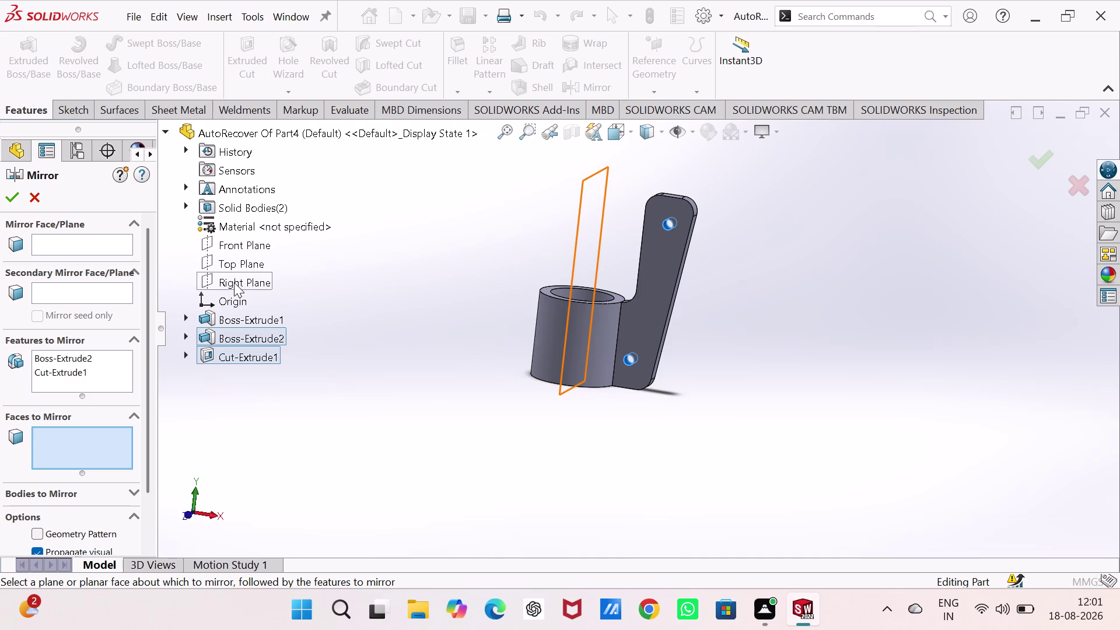
click(140, 338)
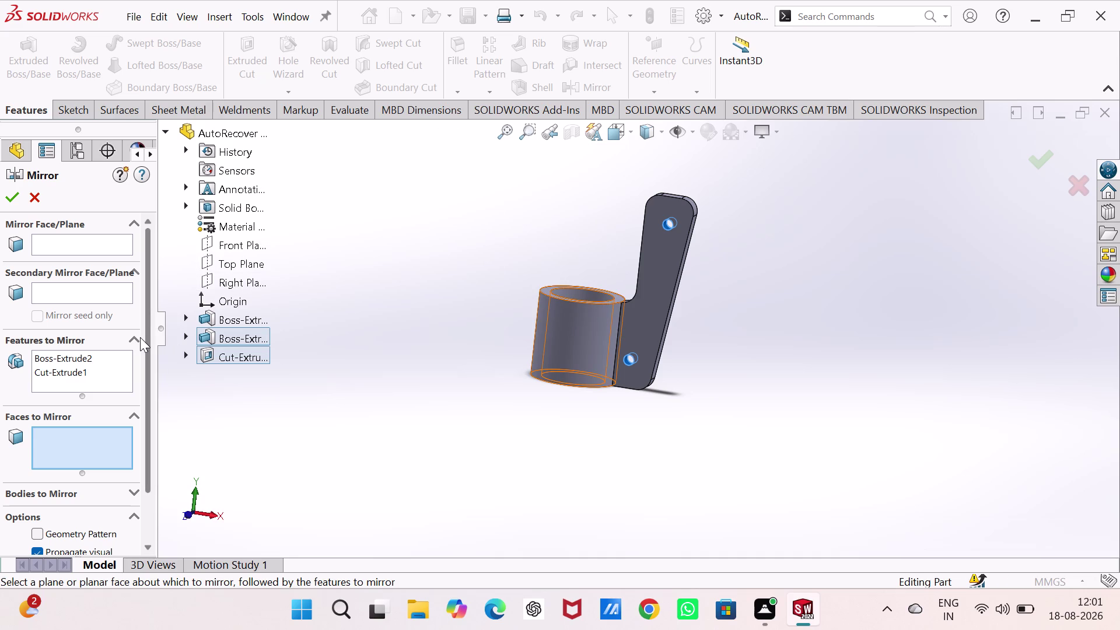
click(132, 337)
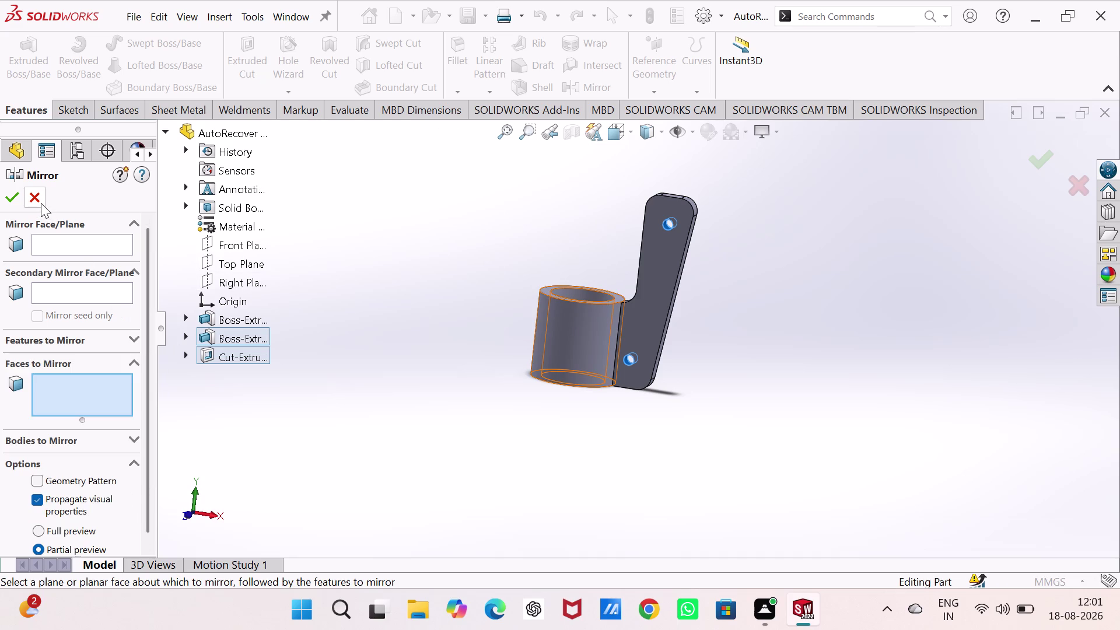
click(64, 242)
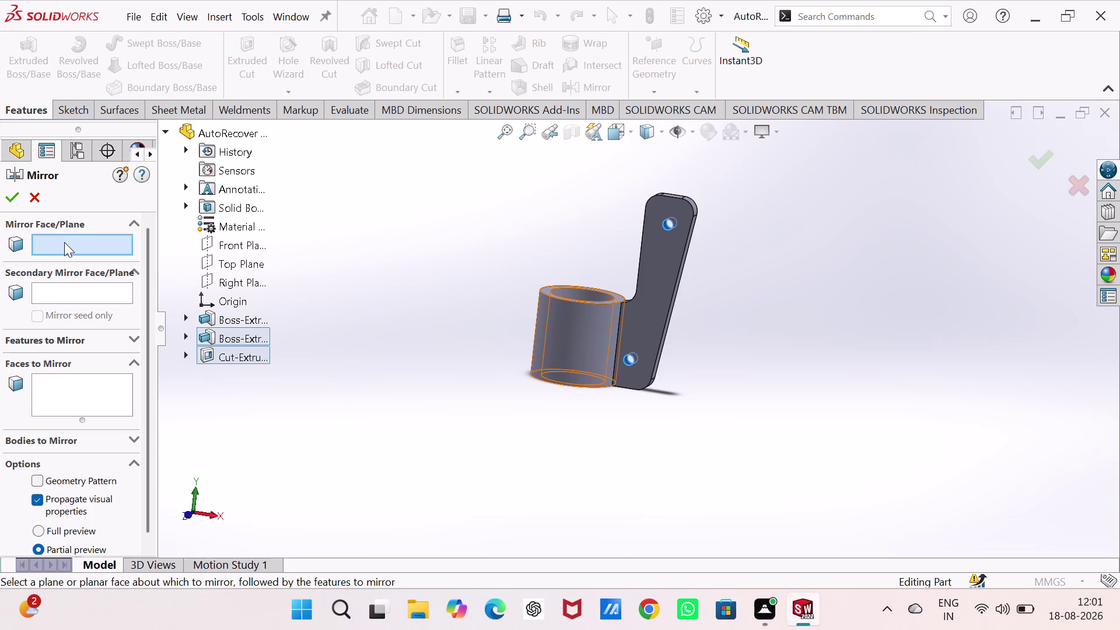
click(240, 282)
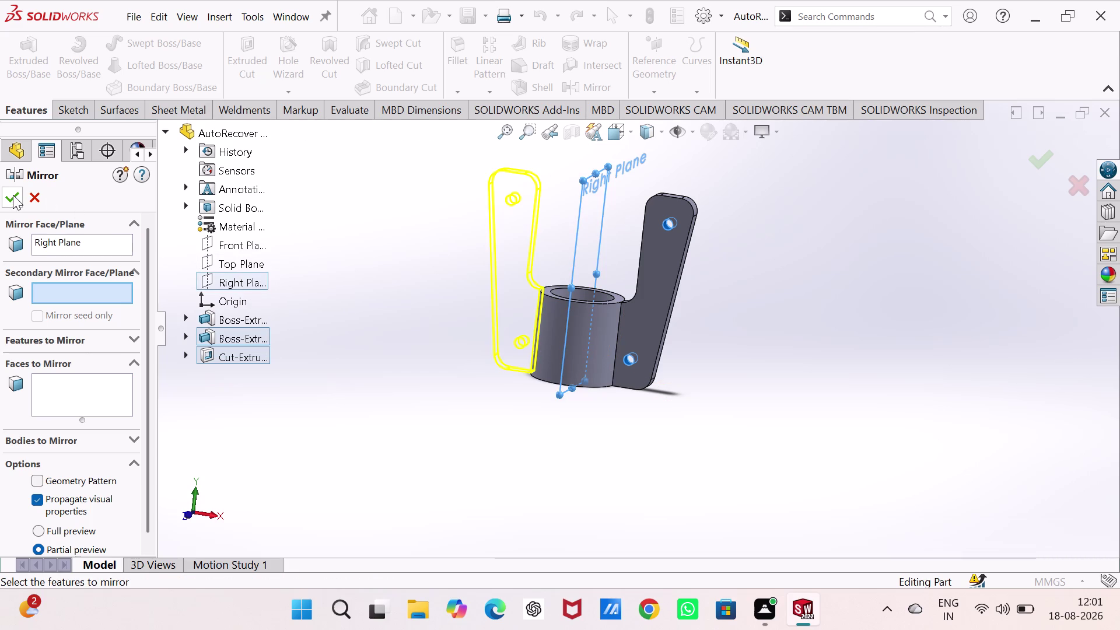
Confirm the arm-and-holes mirror, dismiss its rebuild error, and restart Mirror about the Right Plane.
click(13, 195)
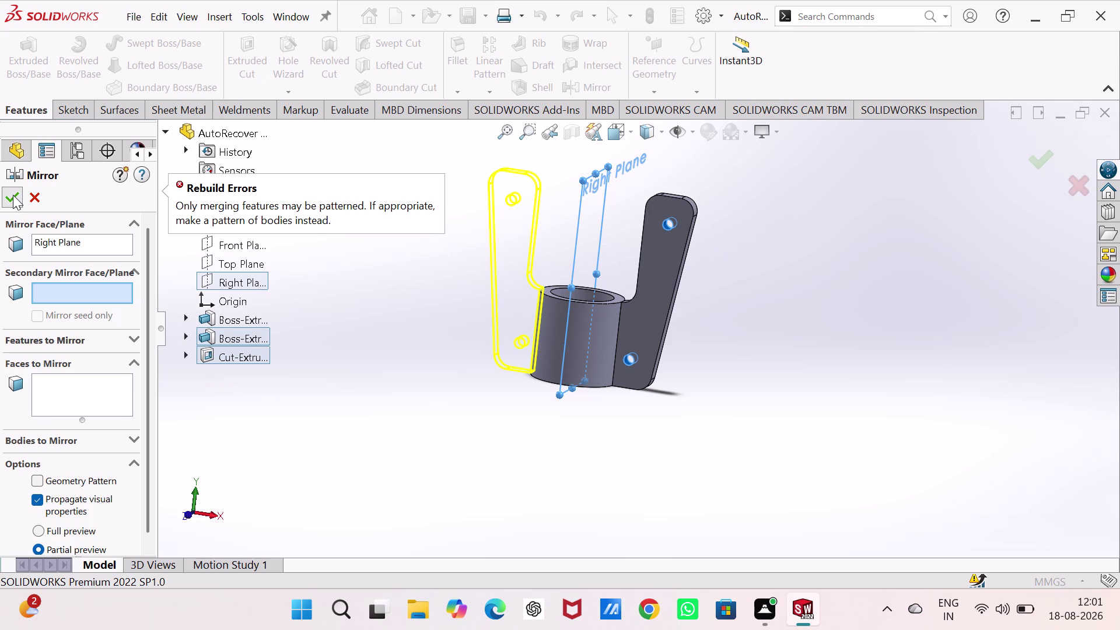
click(33, 202)
click(428, 218)
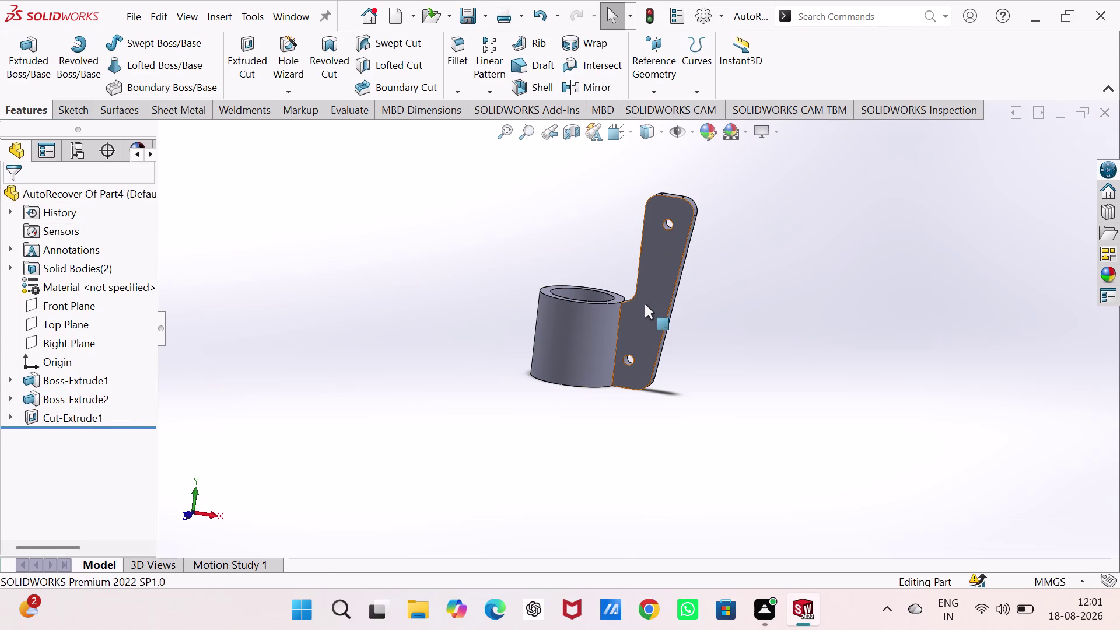
click(597, 90)
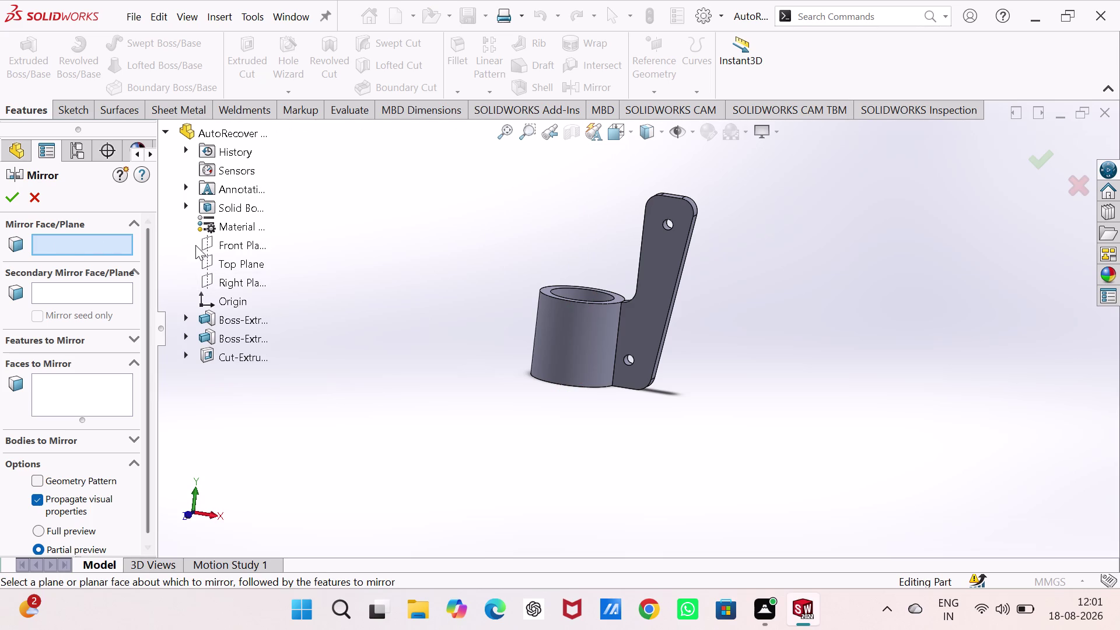
click(240, 279)
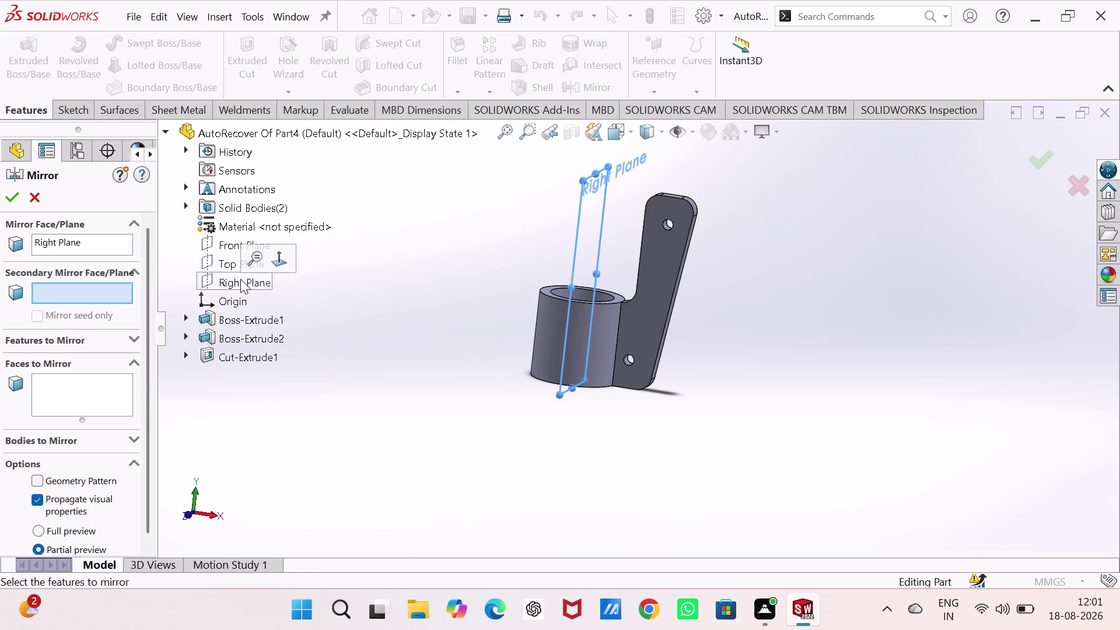